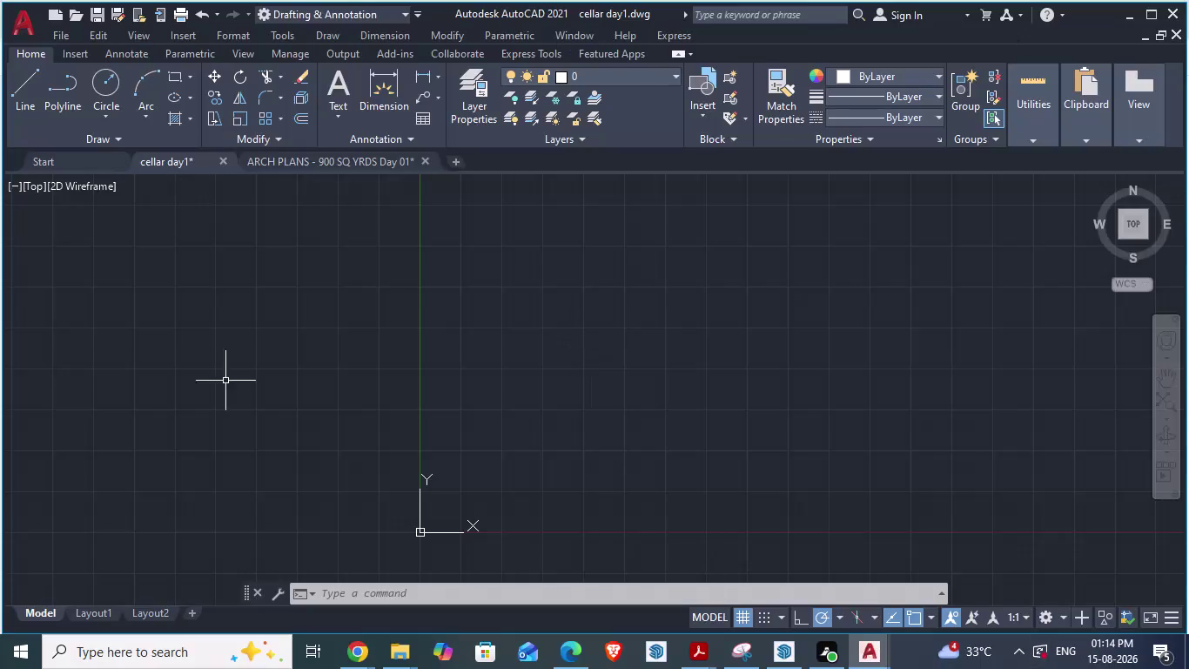
Check the drawing units settings with UN and close them unchanged.
scroll(down, 3)
scroll(down, 3)
scroll(up, 3)
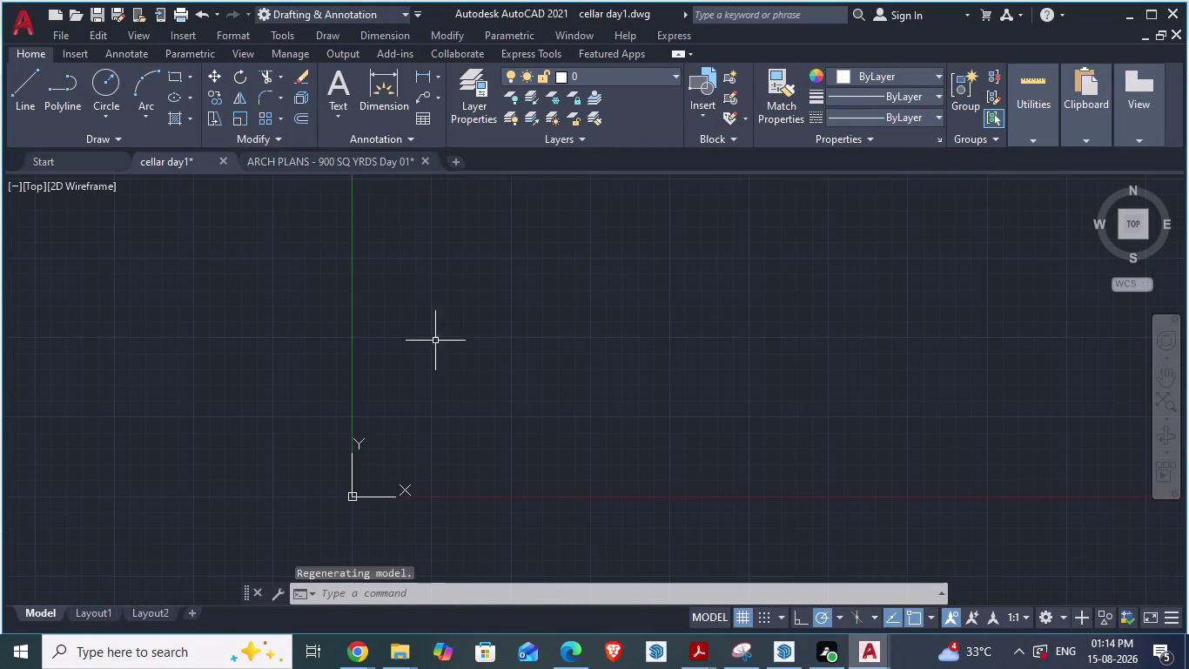
click(339, 352)
text(un)
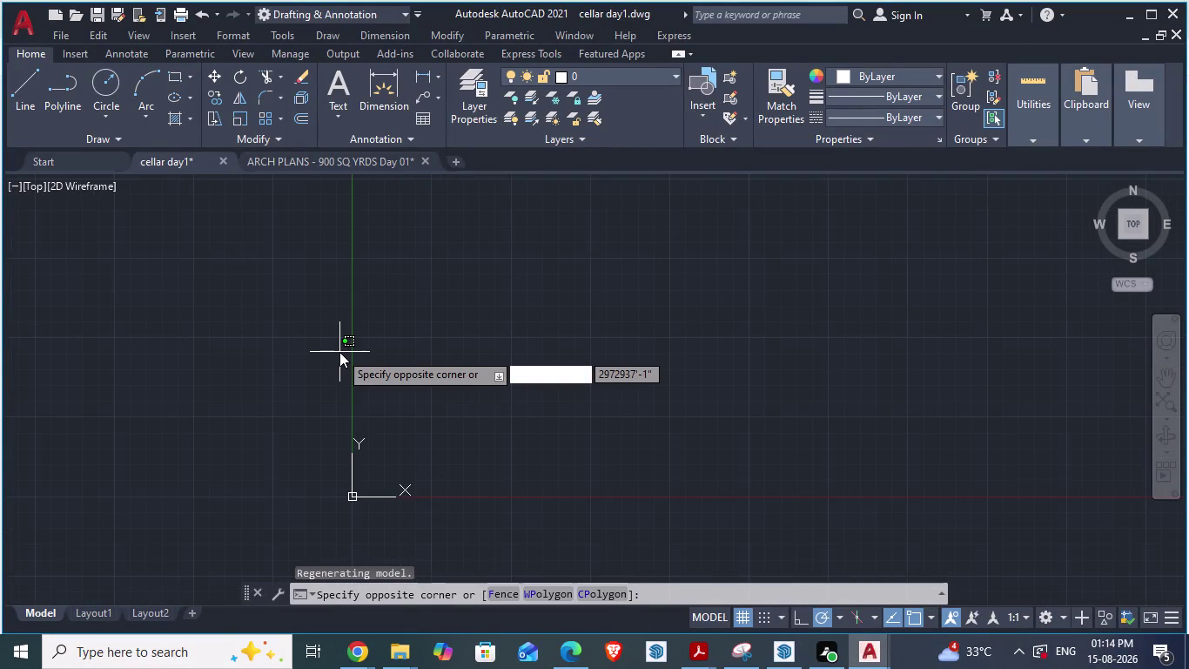
key(Return)
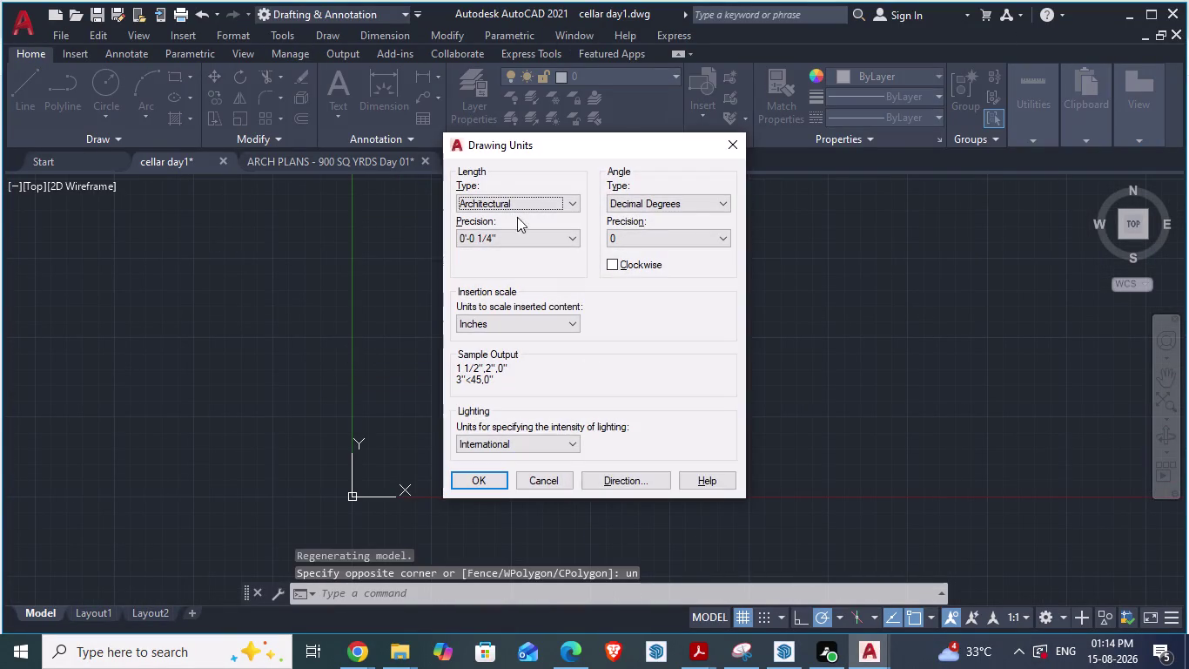
click(542, 487)
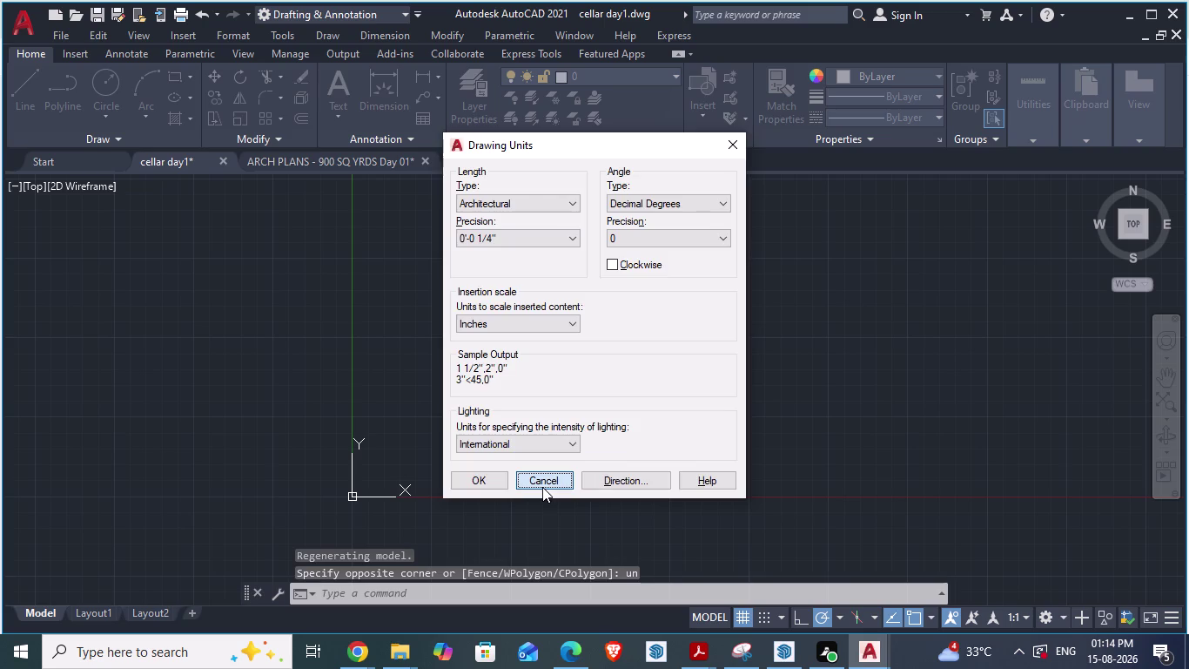
Start a rectangle with its first corner placed, then abandon it.
scroll(down, 3)
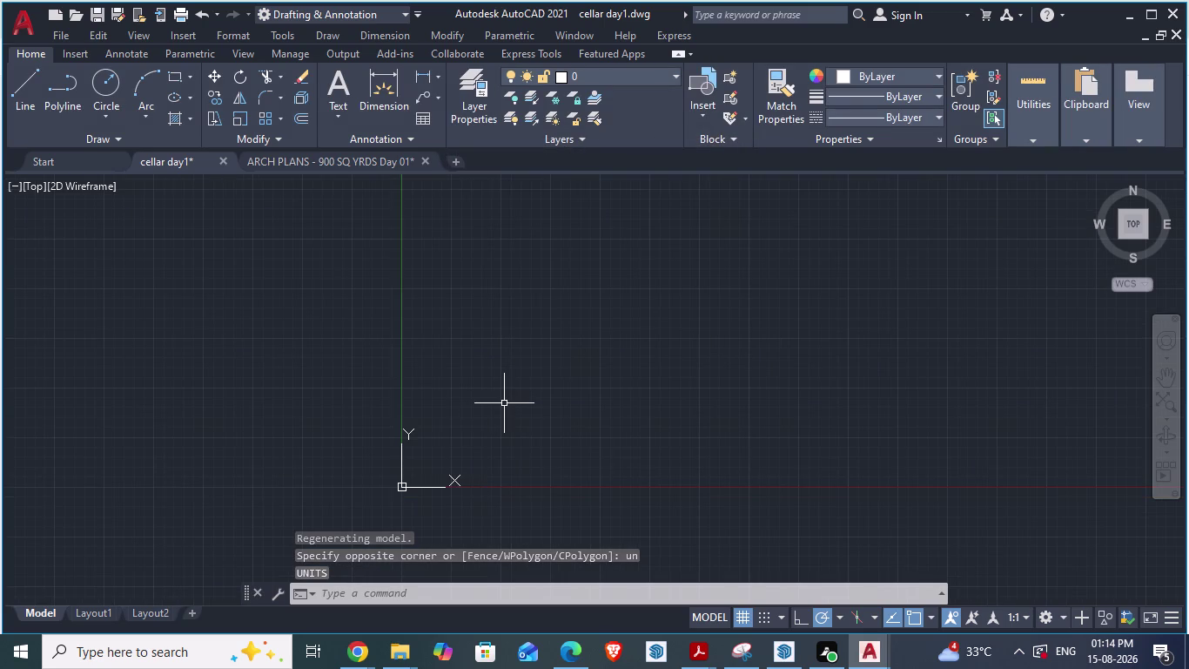
text(rec)
key(Return)
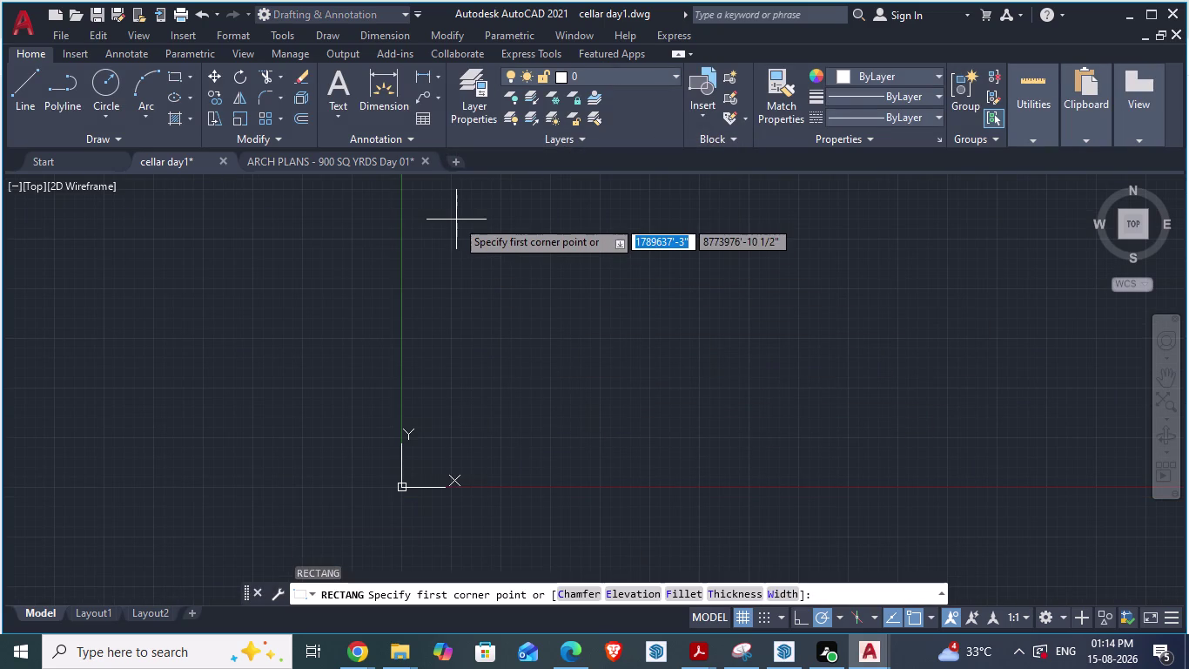
click(499, 220)
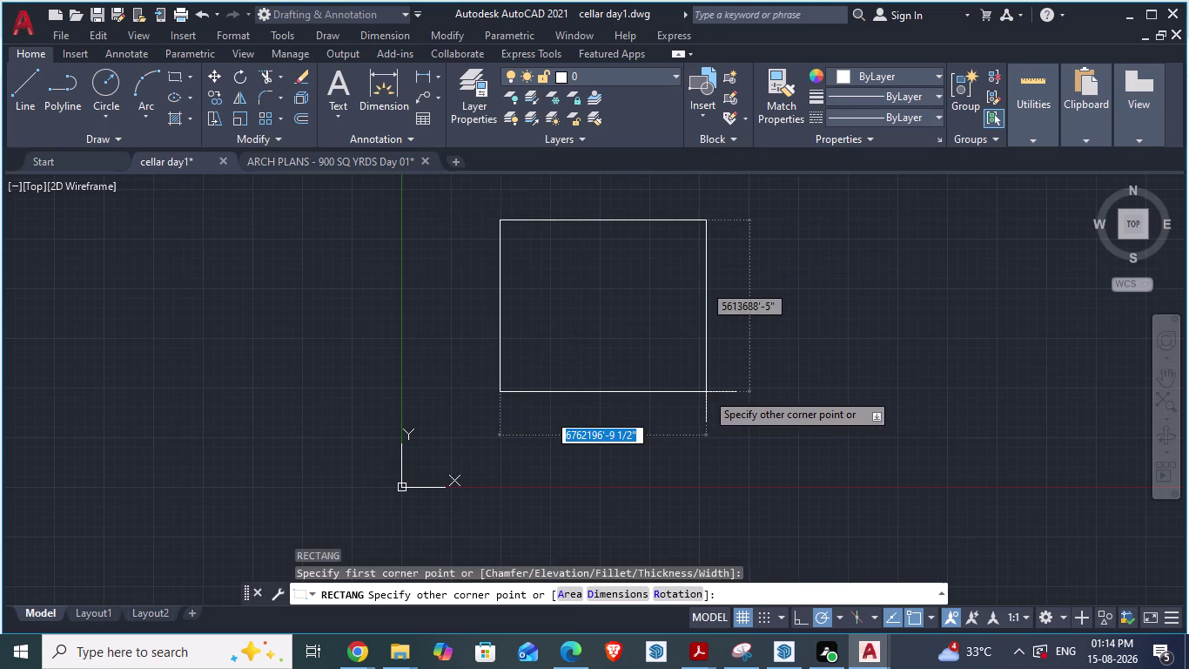
key(alt+Tab)
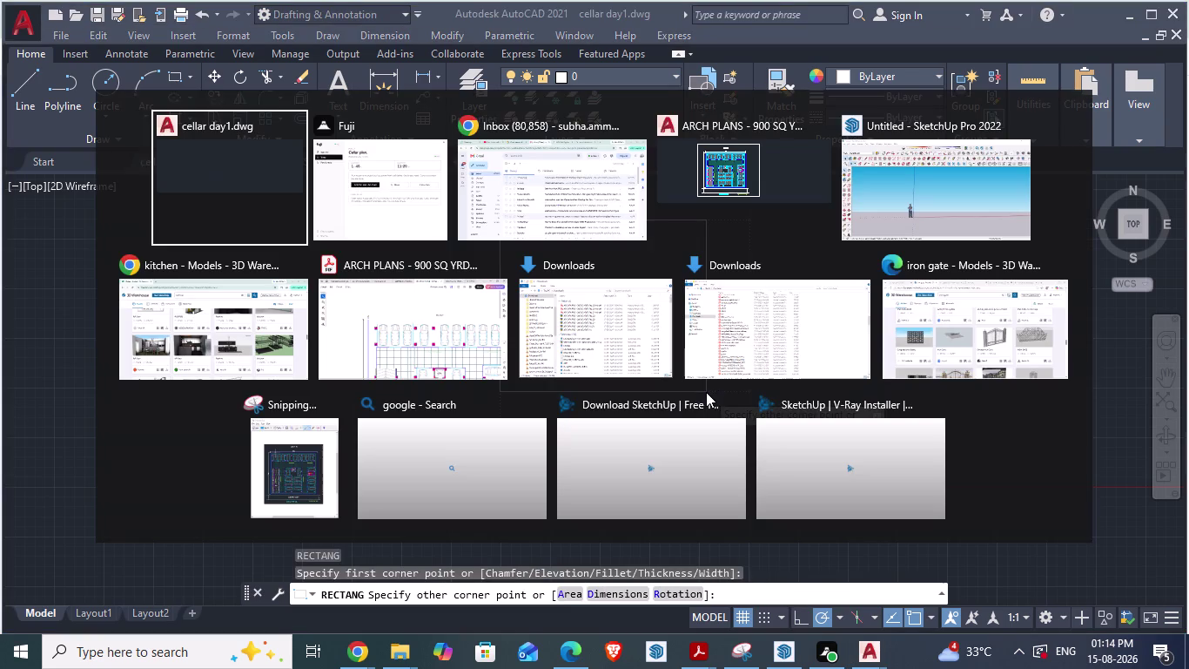
key(alt+Tab)
key(alt+Tab)
key(alt+Tab)
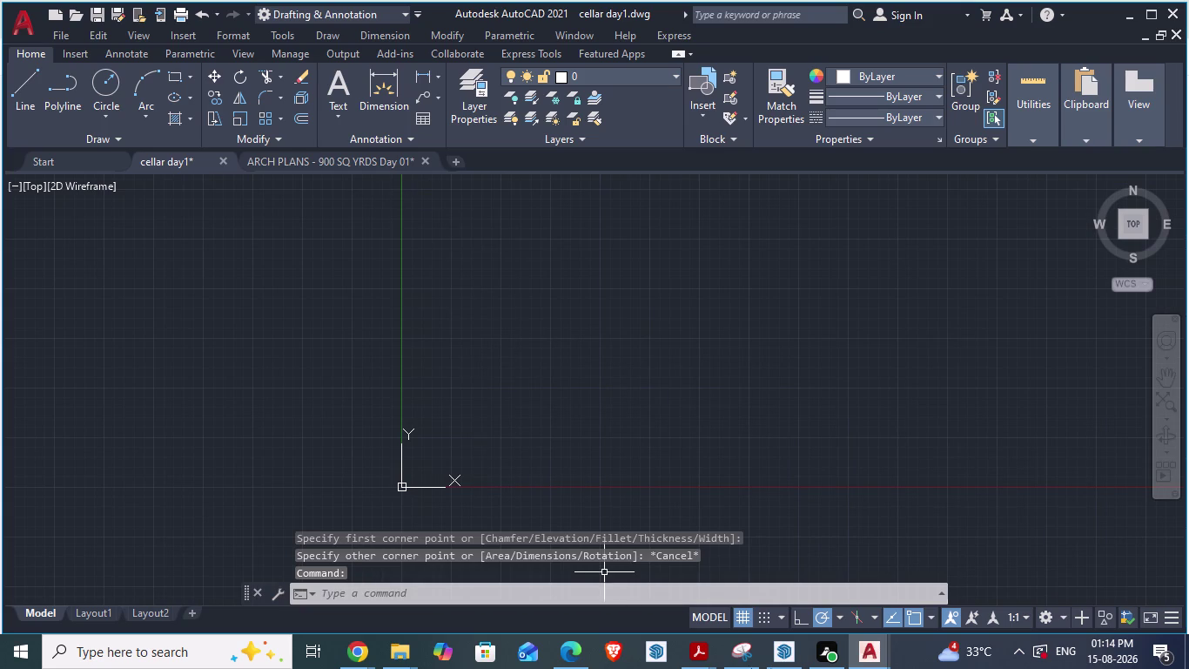
Switch from AutoCAD to the ARCH PLANS reference PDF in Acrobat.
click(860, 649)
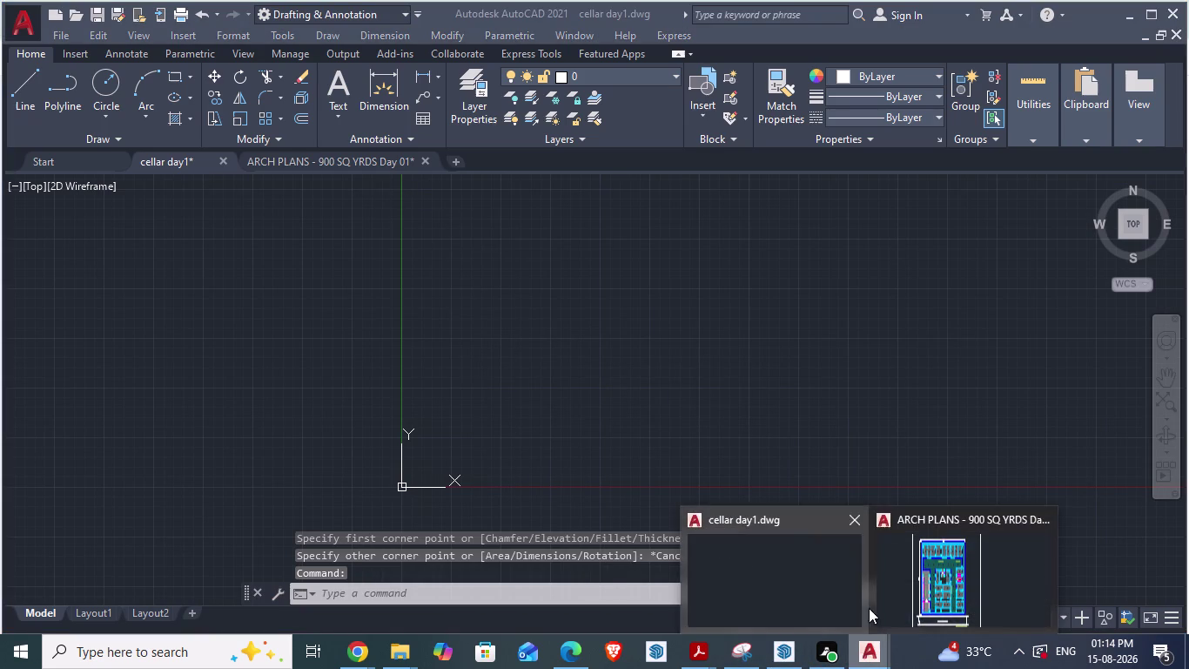
click(792, 579)
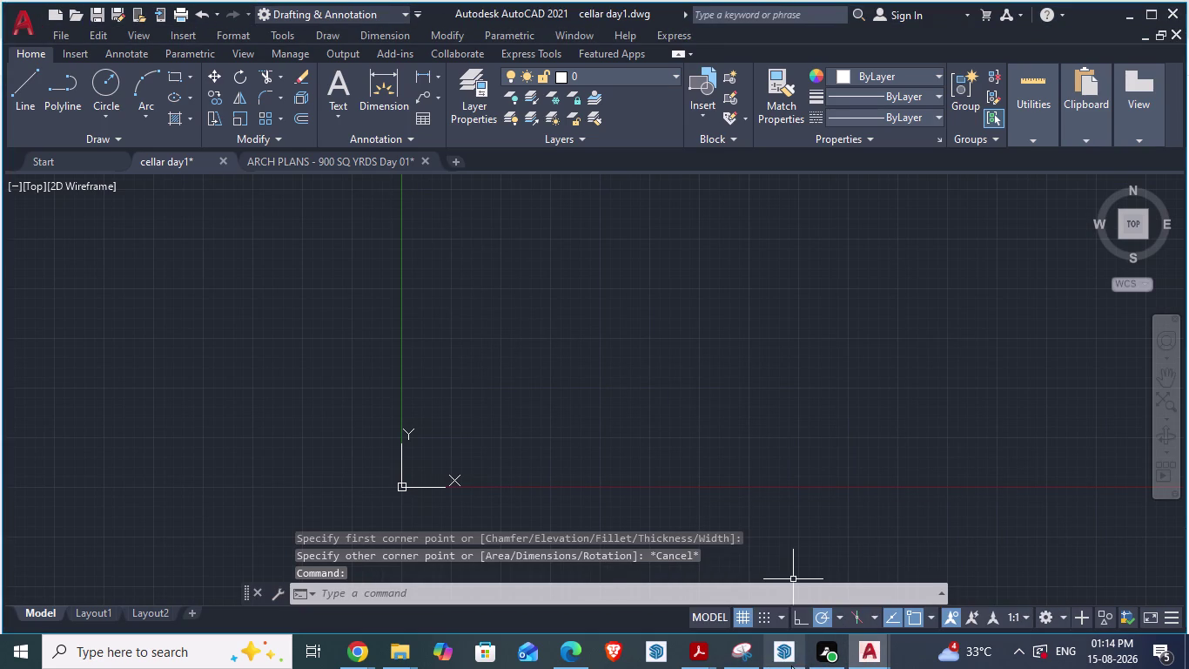
click(705, 647)
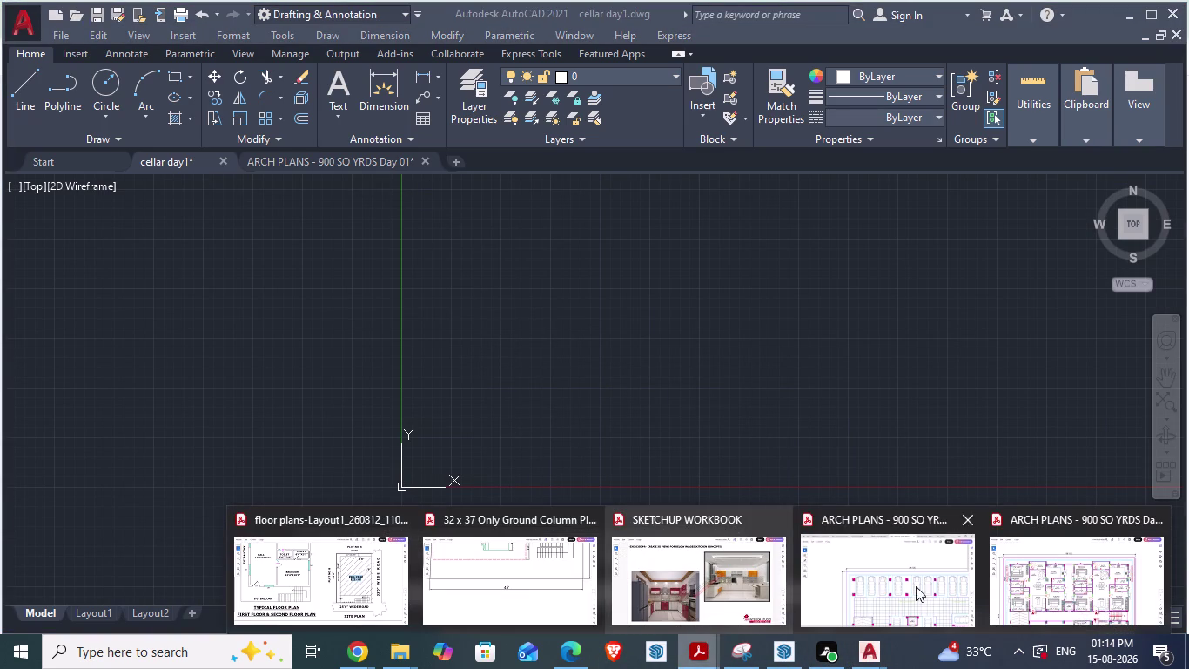
click(955, 592)
Pan the parking plan to read the 98'-10½" and 88'-5" overall dimensions.
scroll(down, 3)
scroll(down, 3)
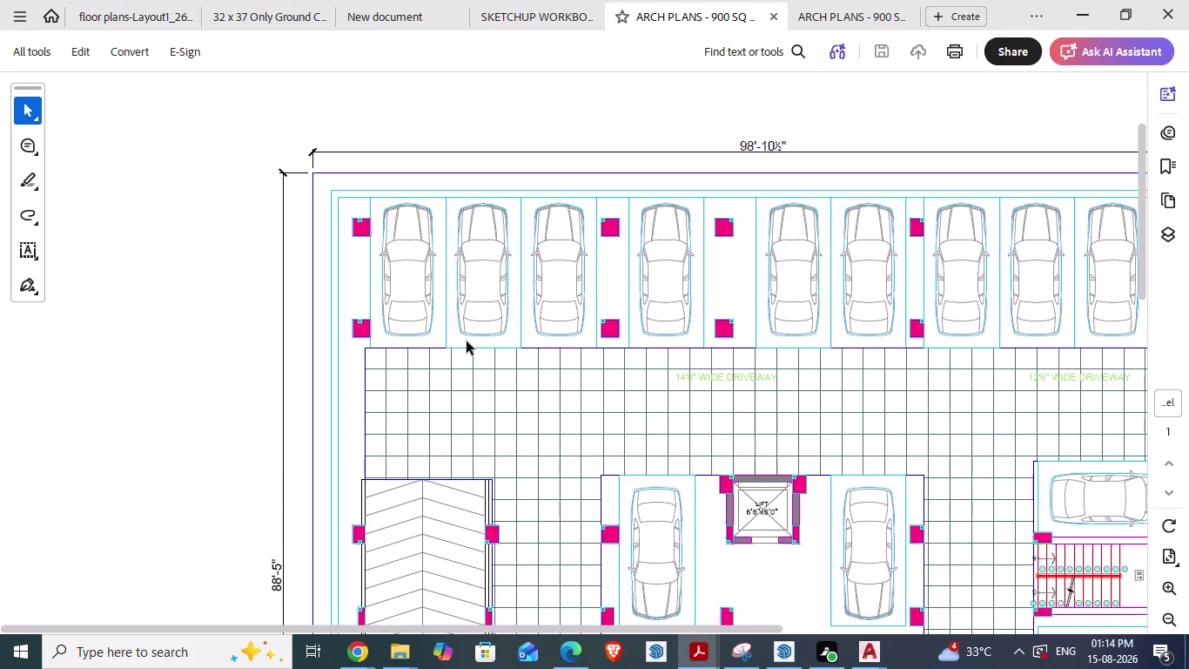
scroll(down, 3)
drag(444, 630, 453, 633)
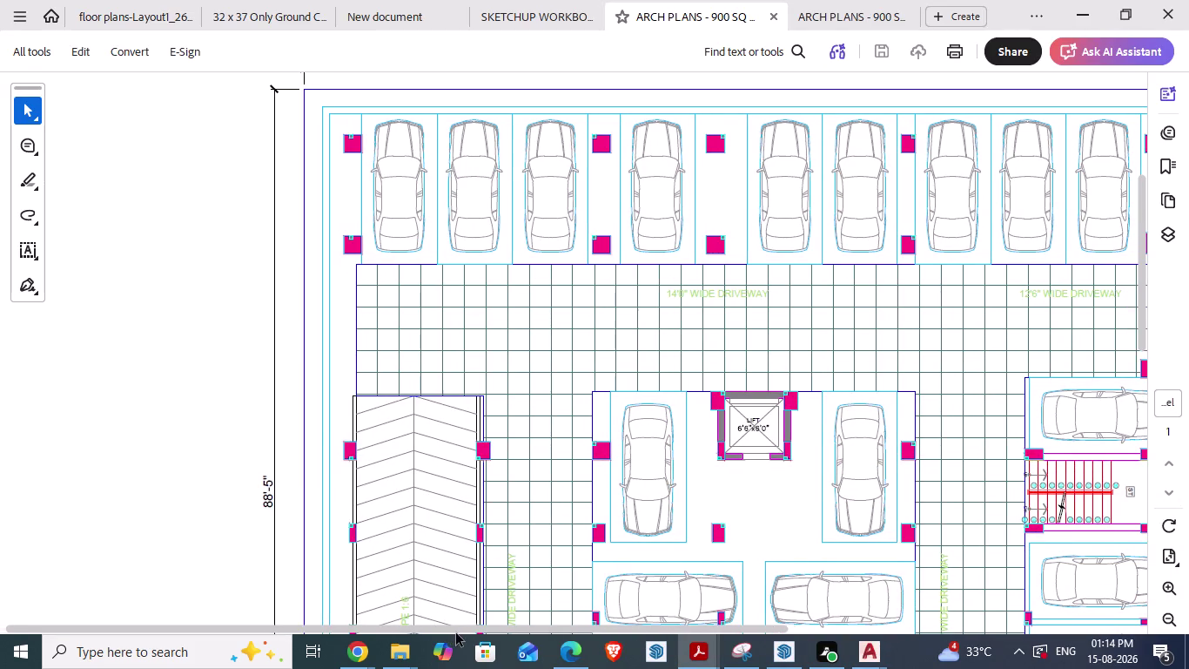
drag(454, 633, 510, 641)
scroll(down, 3)
scroll(up, 3)
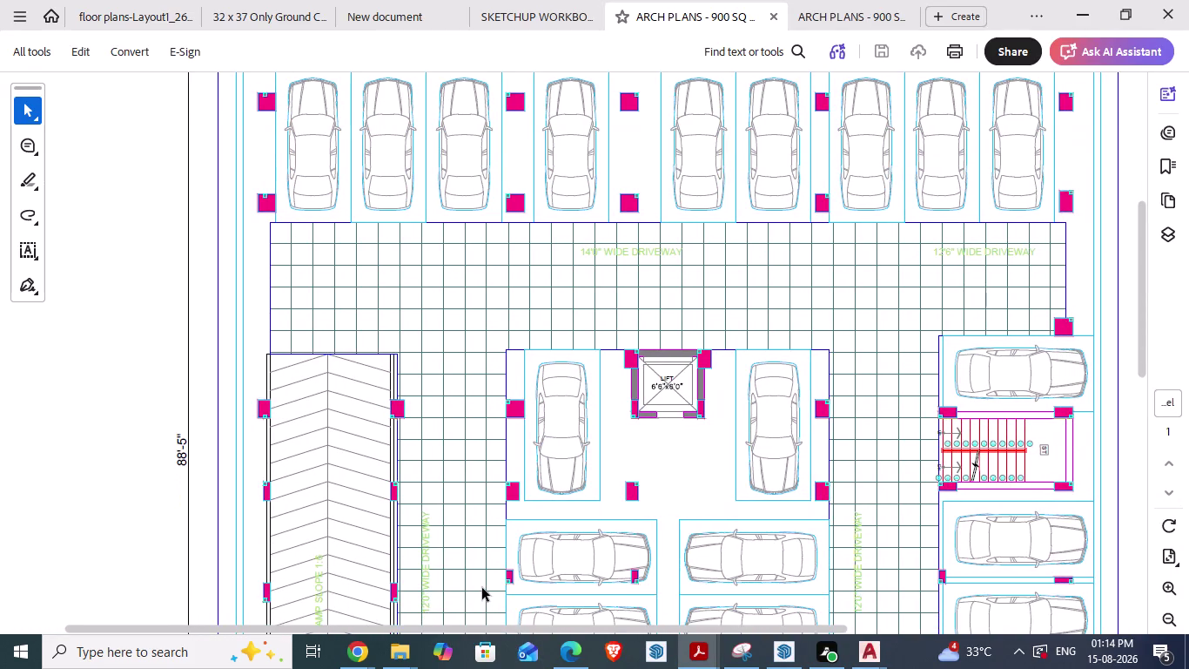
scroll(up, 3)
scroll(up, 3)
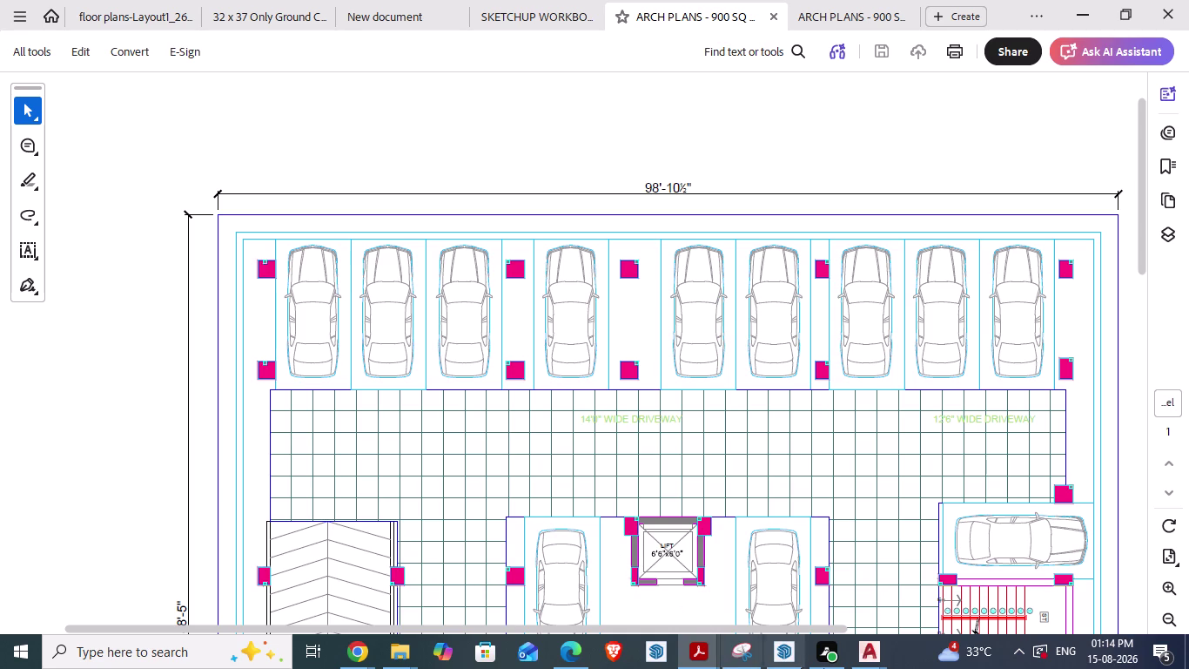
click(814, 547)
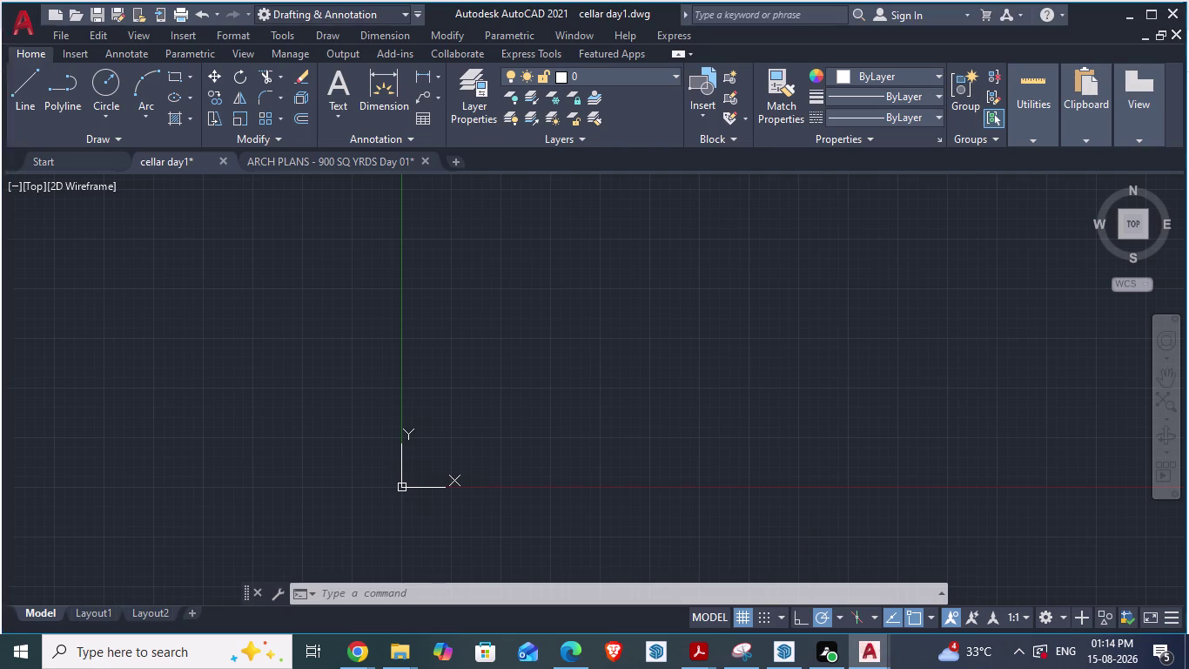
Draw a 98'-10.5" by 88'-5" rectangle with REC from a picked first corner.
text(rec)
key(Return)
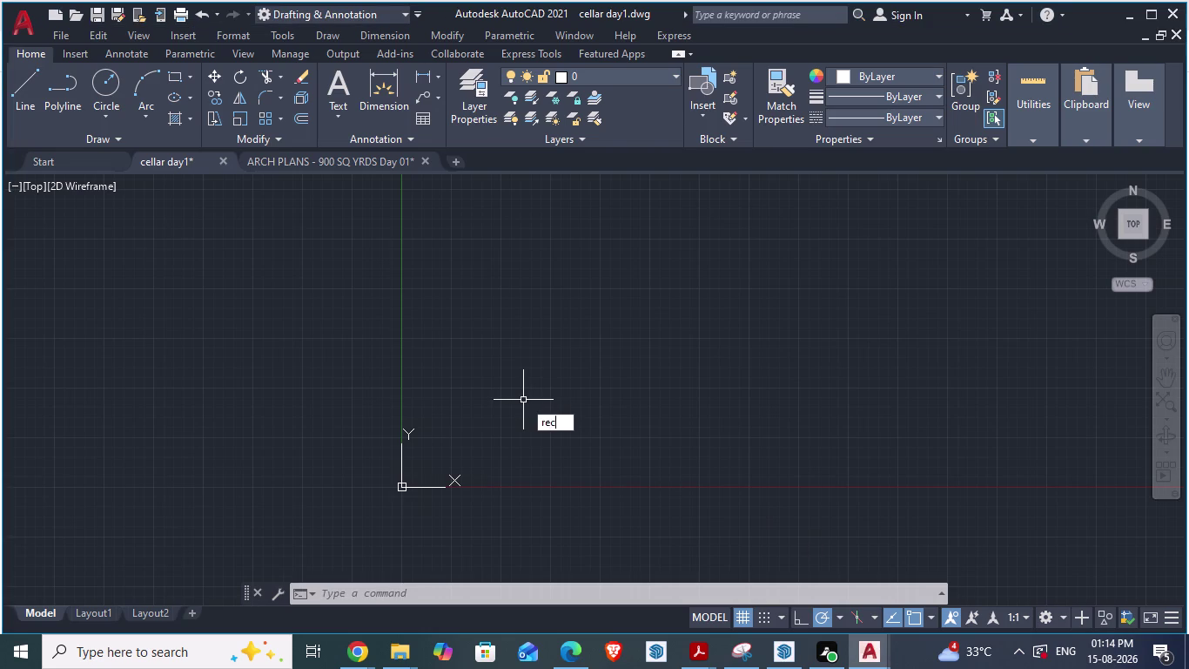
click(492, 189)
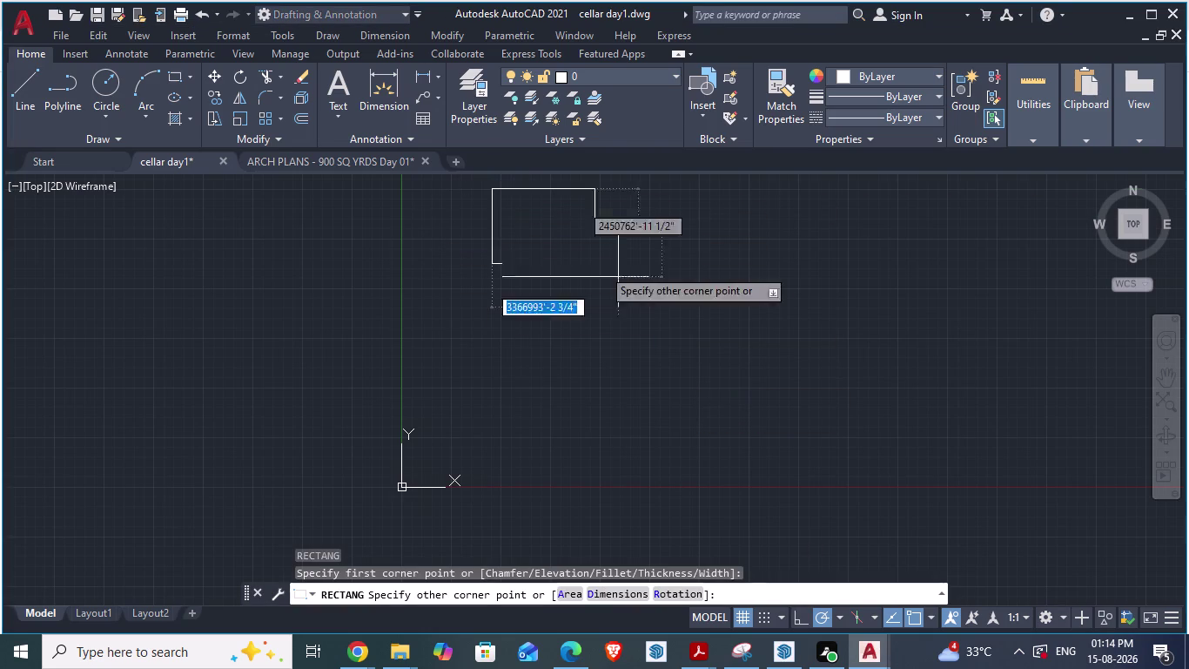
text(98)
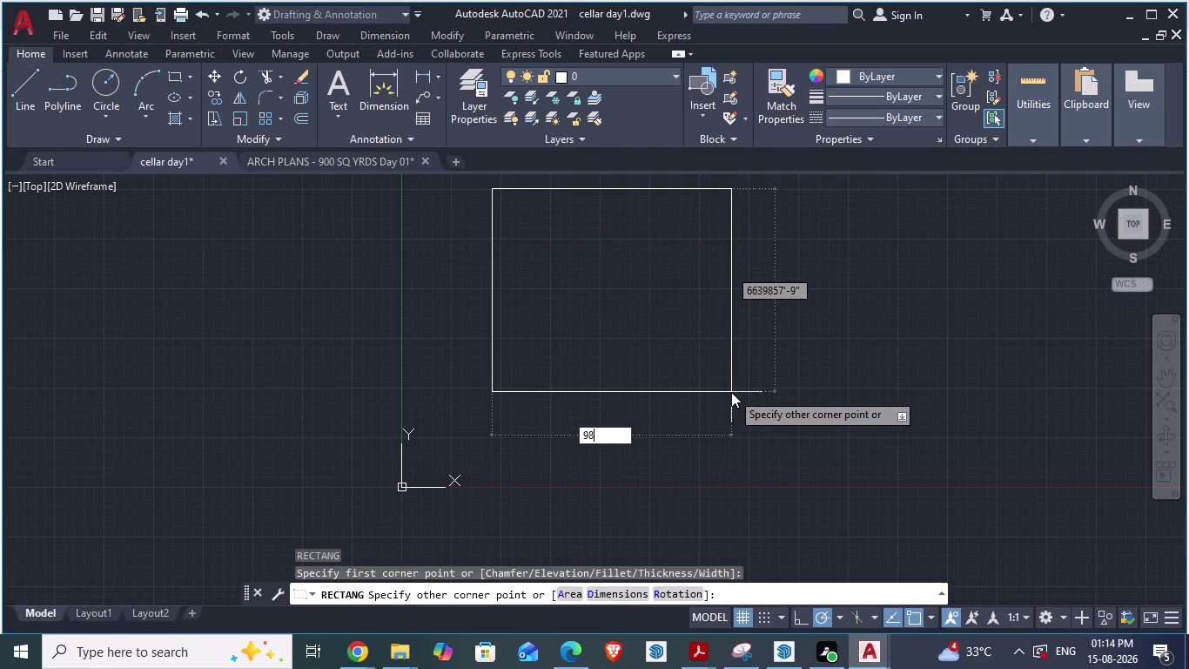
text(')
text(10)
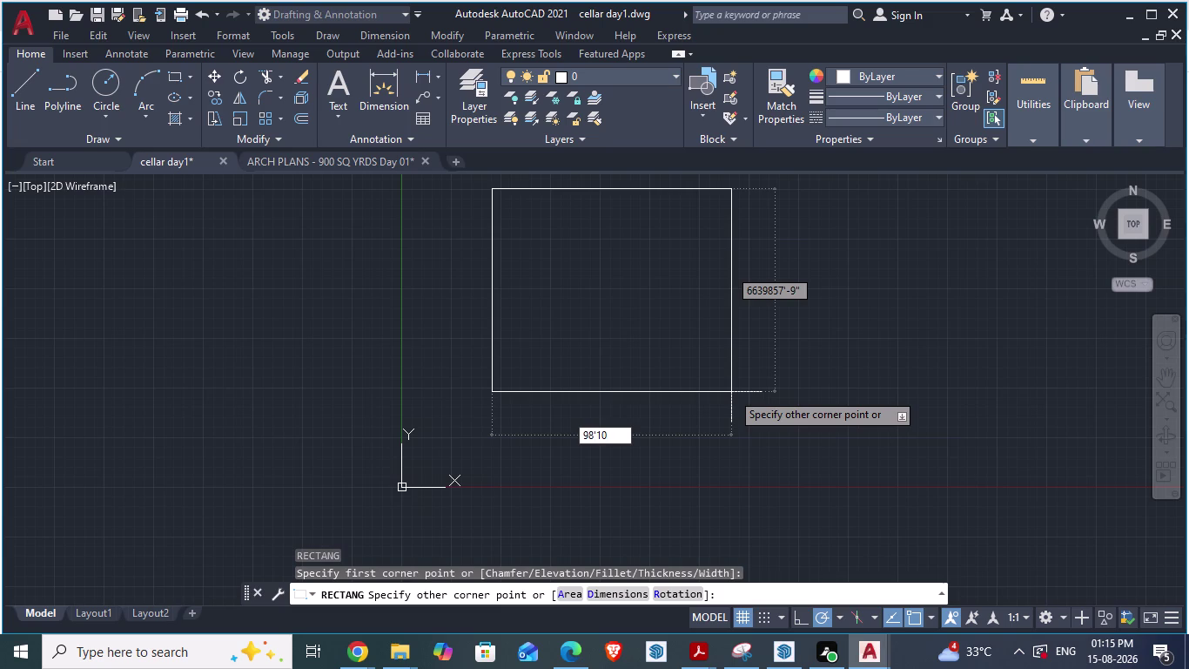
text(.5)
key(shift+quotedbl)
key(comma)
text(8)
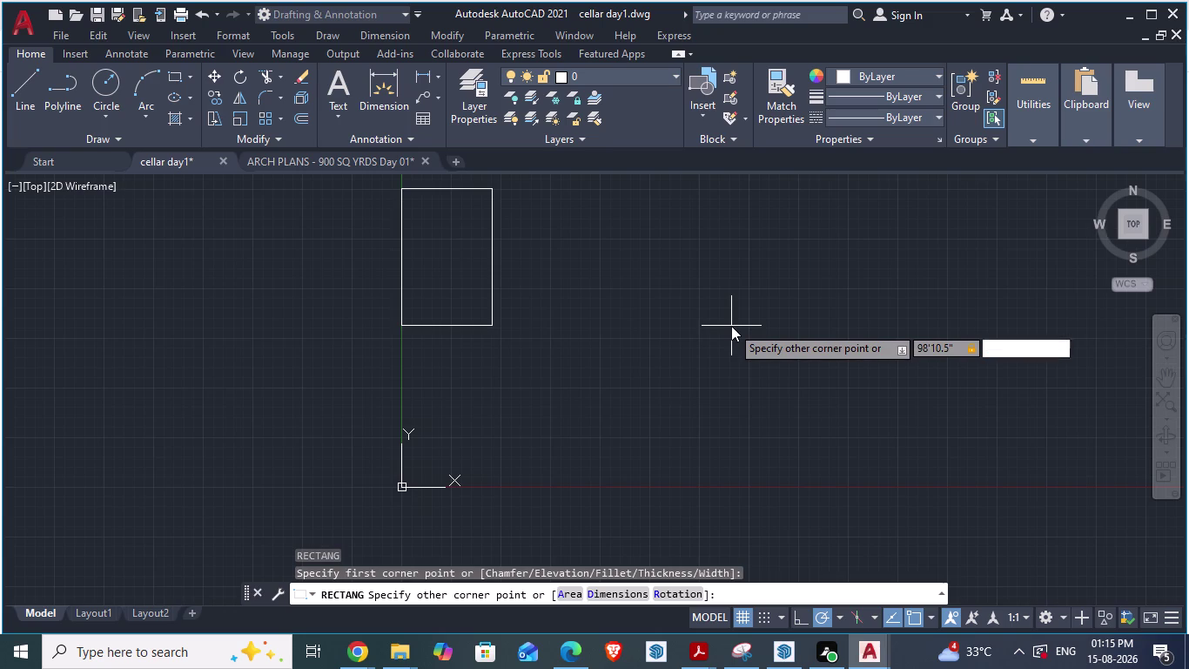
text(8)
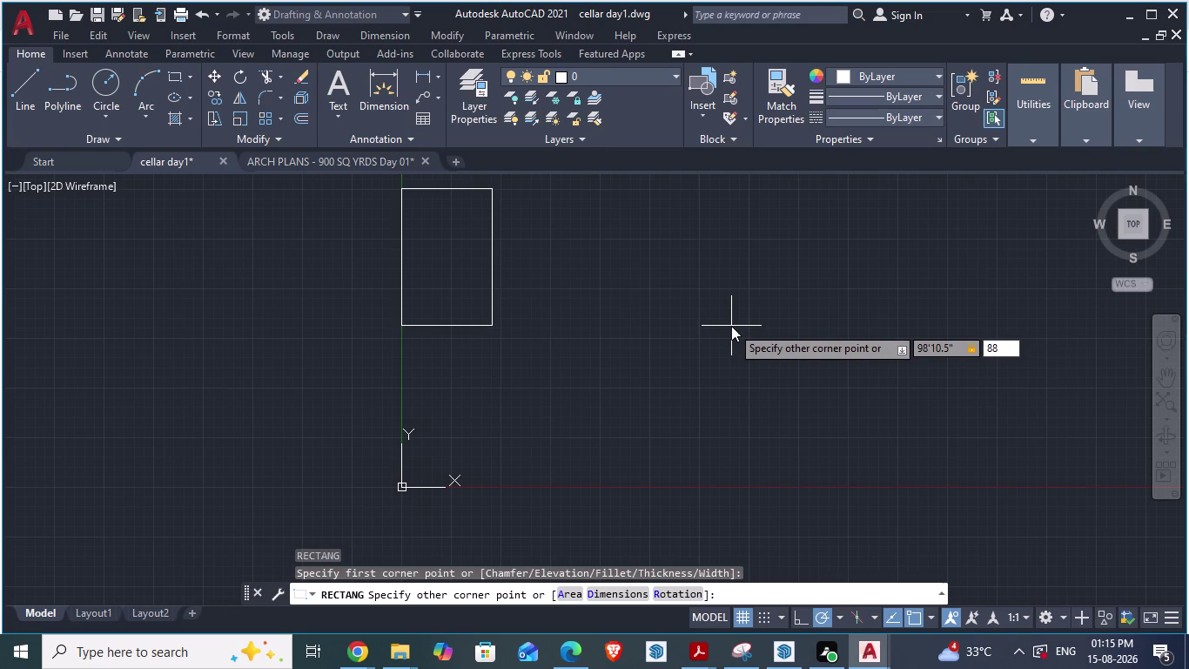
key(apostrophe)
text(5)
text(")
key(Return)
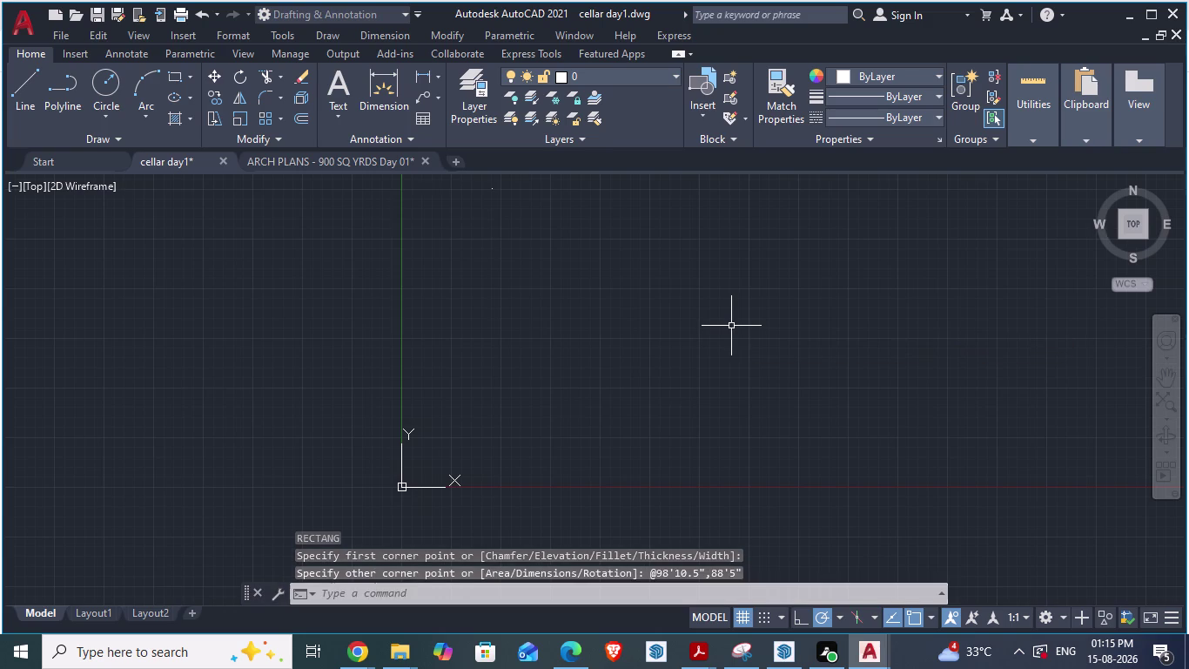
Zoom around the drawing to find the boundary rectangle and cancel active commands.
scroll(down, 3)
scroll(down, 3)
scroll(up, 3)
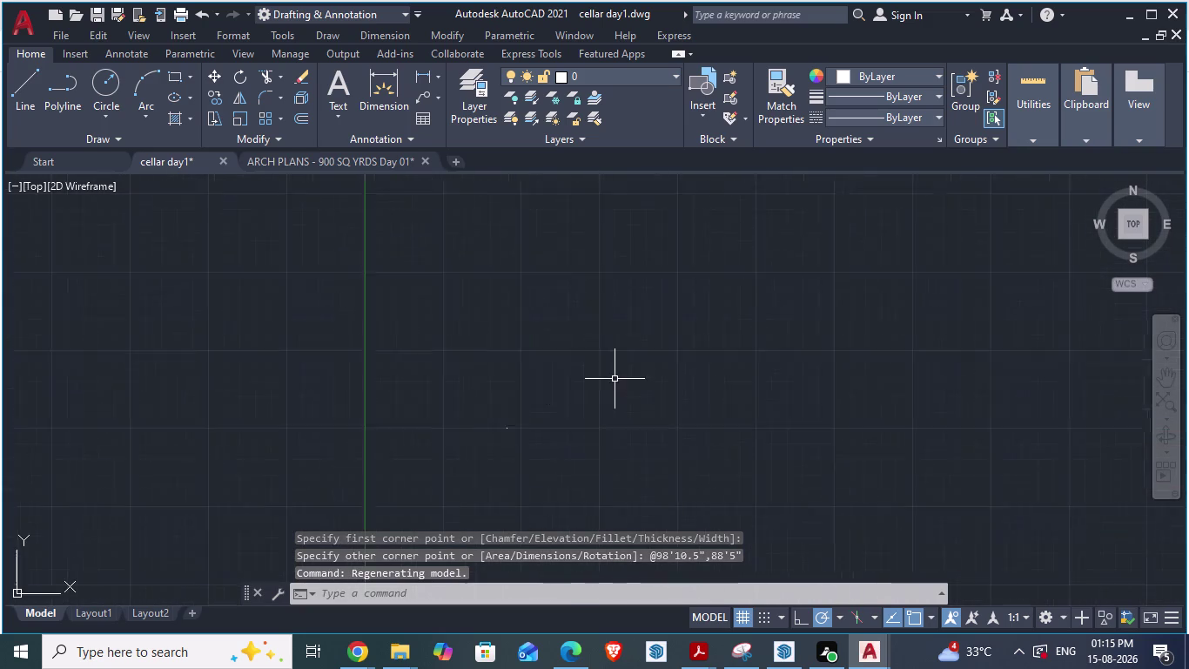
scroll(up, 3)
scroll(up, 3)
scroll(up, 3)
scroll(down, 3)
scroll(up, 3)
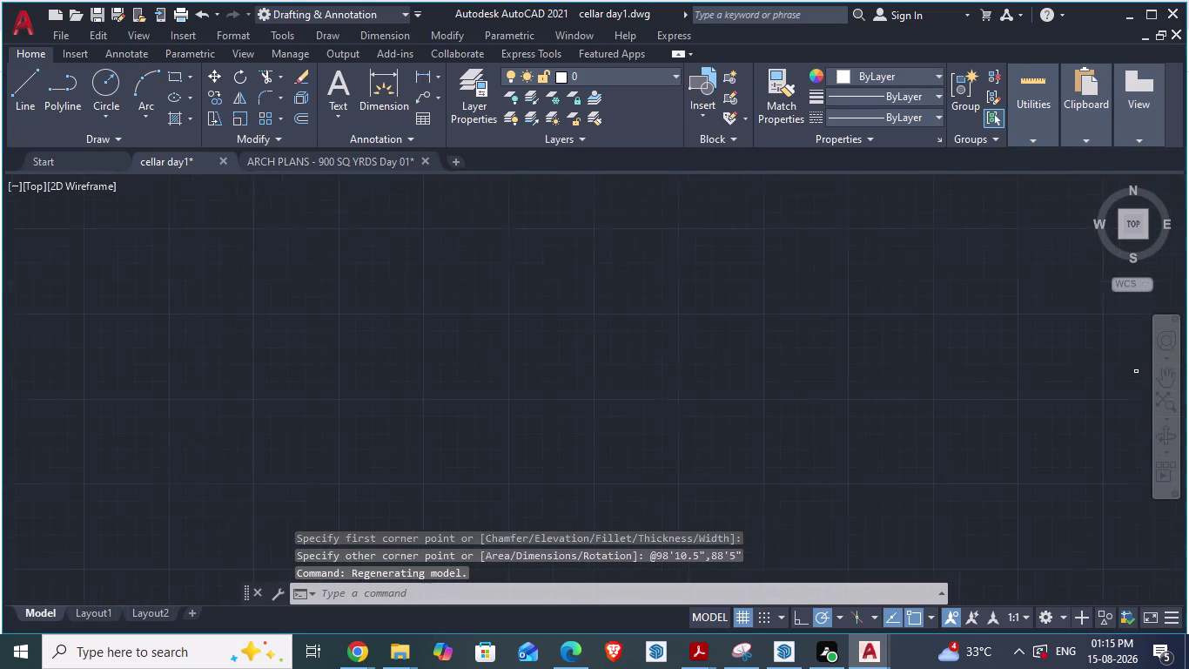
scroll(down, 3)
scroll(up, 3)
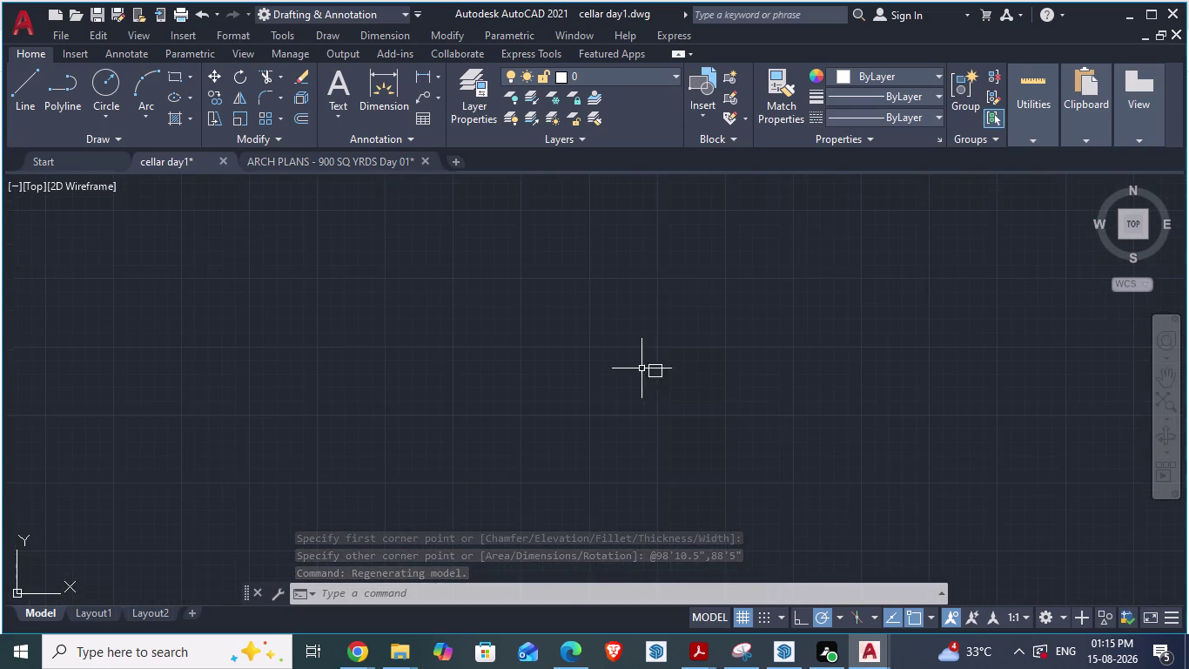
scroll(up, 3)
scroll(up, 3)
scroll(down, 3)
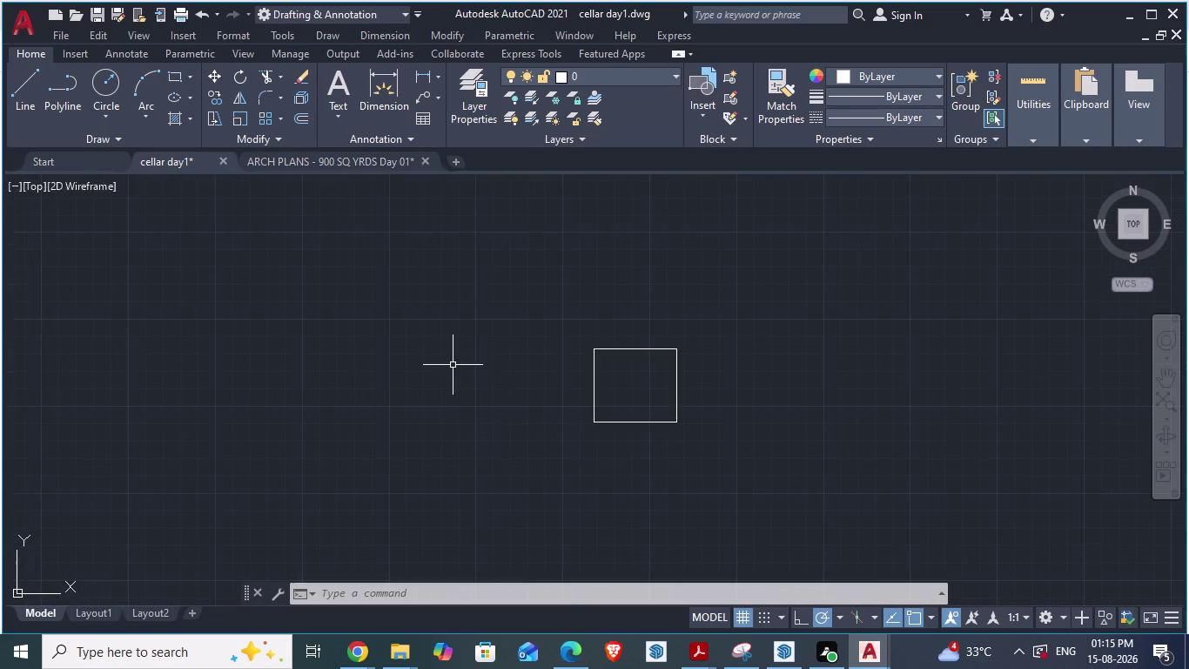
scroll(up, 3)
key(Escape)
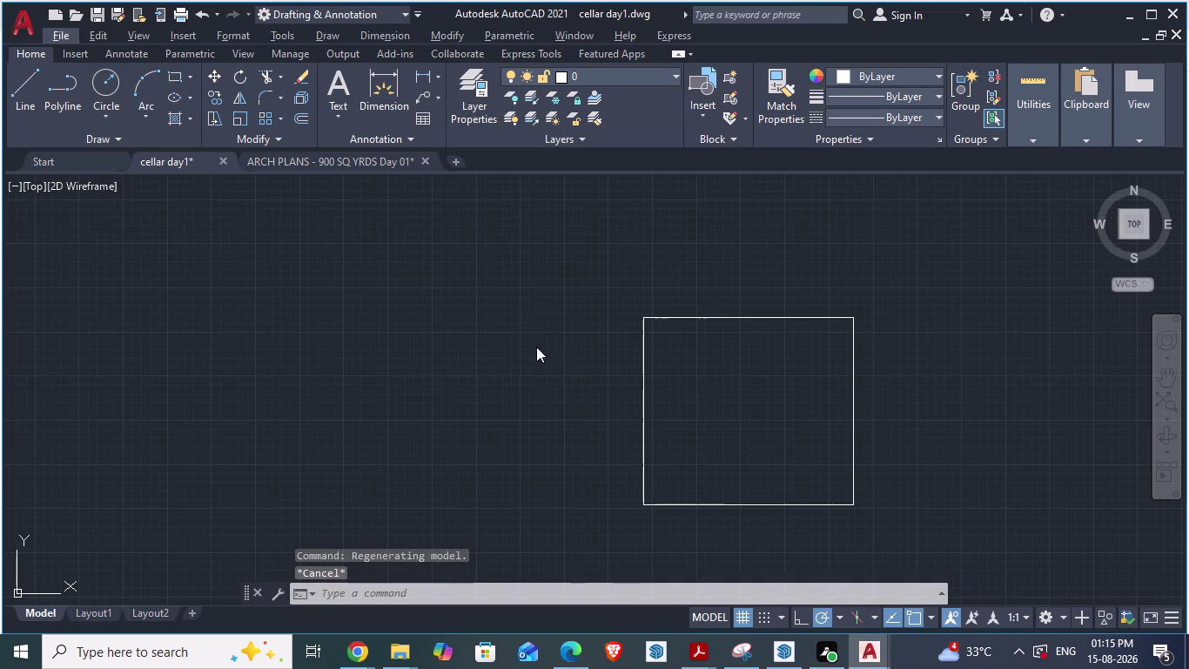
Window-select the cellar boundary rectangle so its grips appear.
click(522, 249)
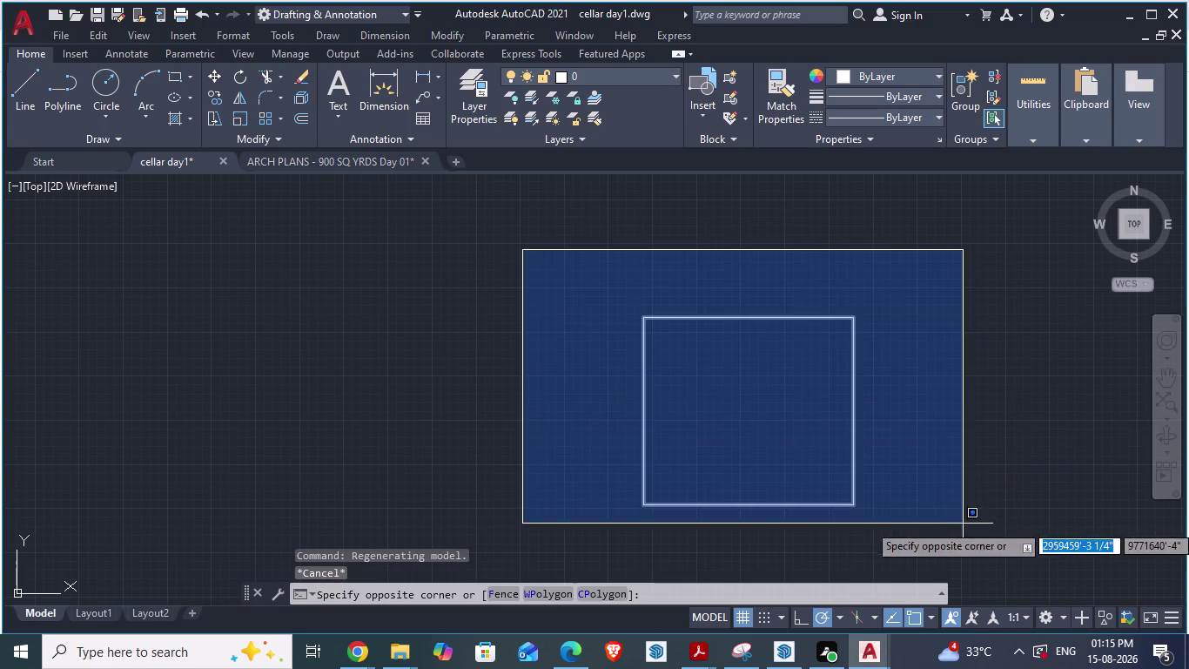
click(962, 553)
scroll(down, 3)
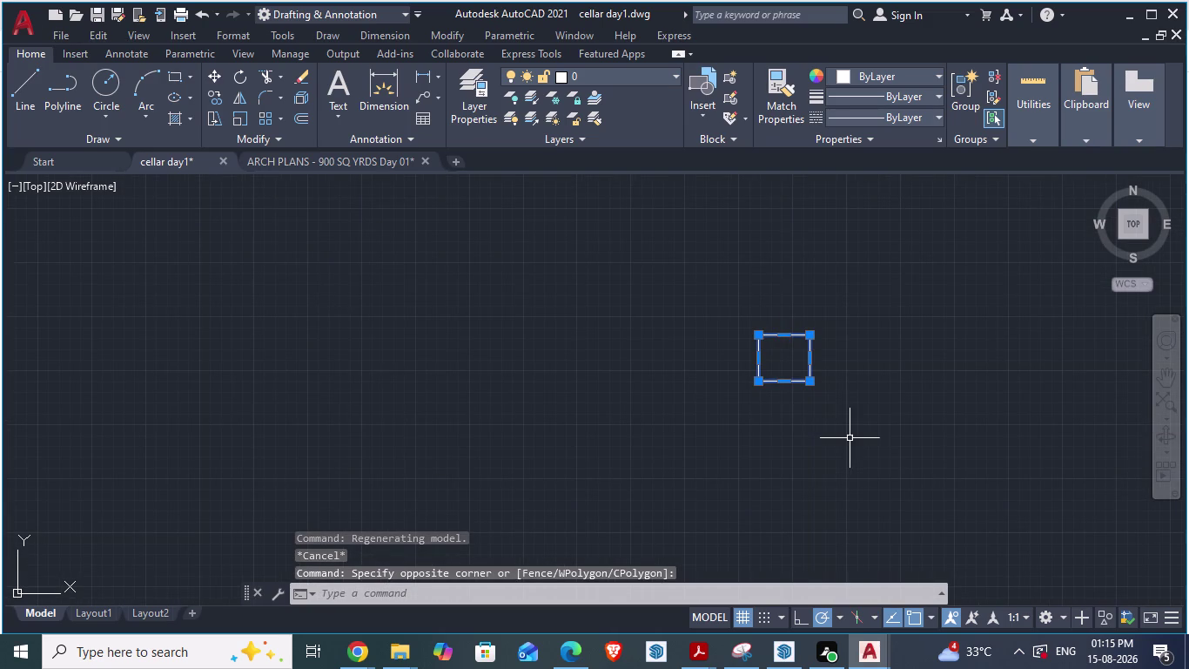
key(Escape)
scroll(down, 3)
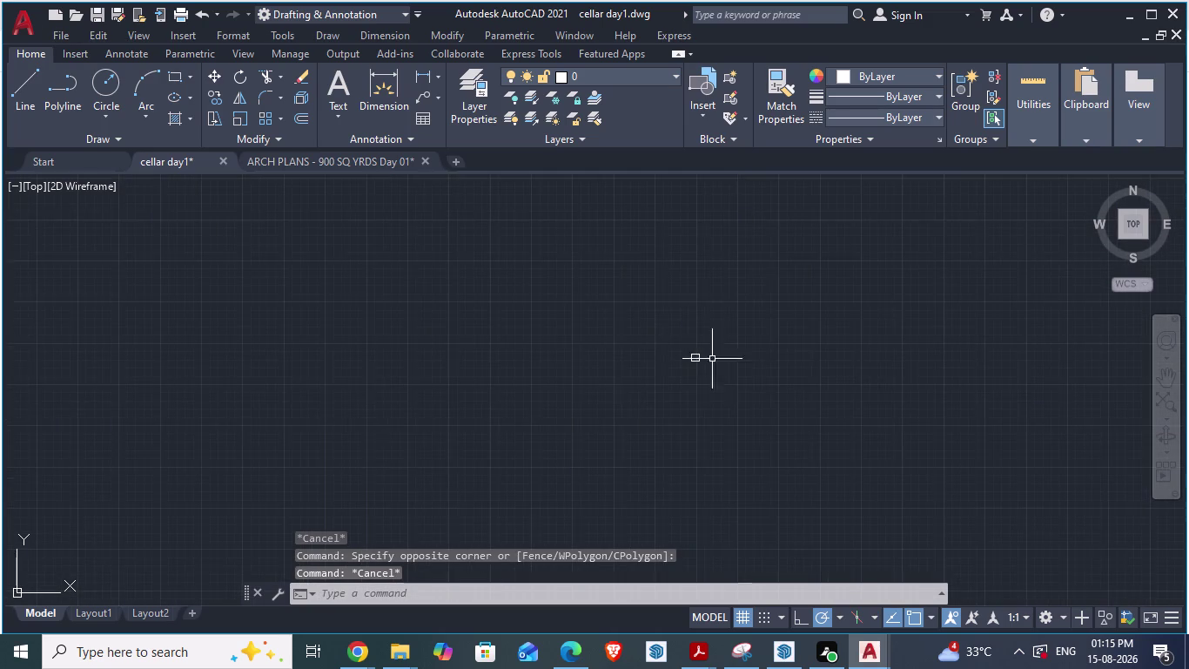
scroll(up, 3)
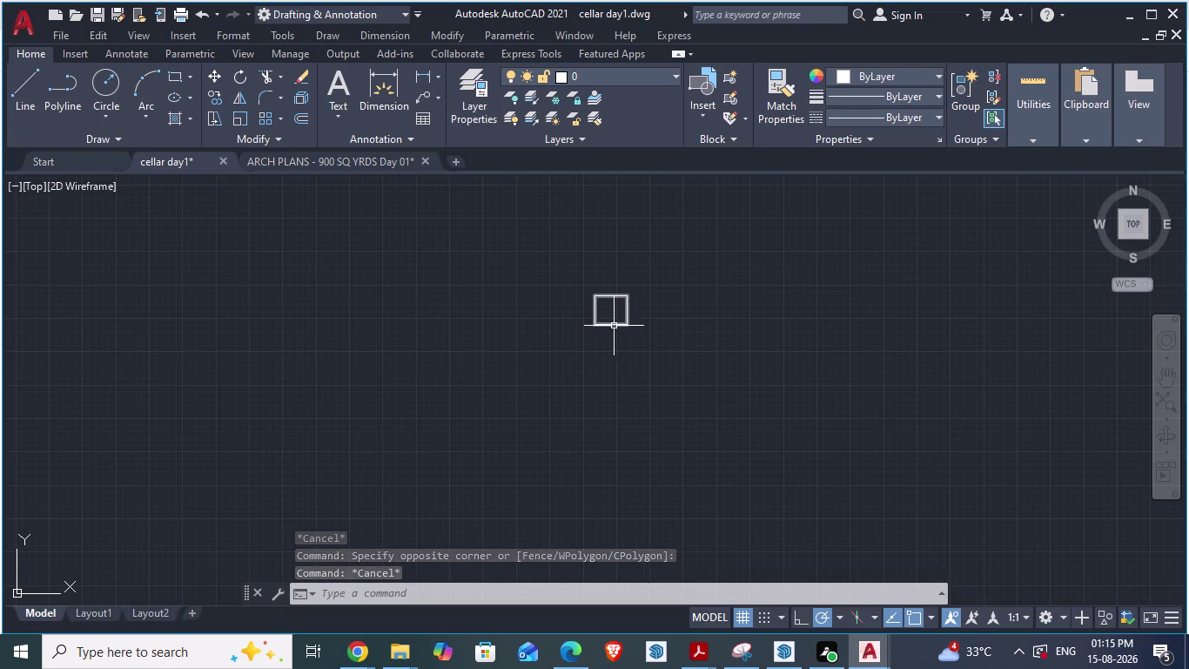
click(665, 258)
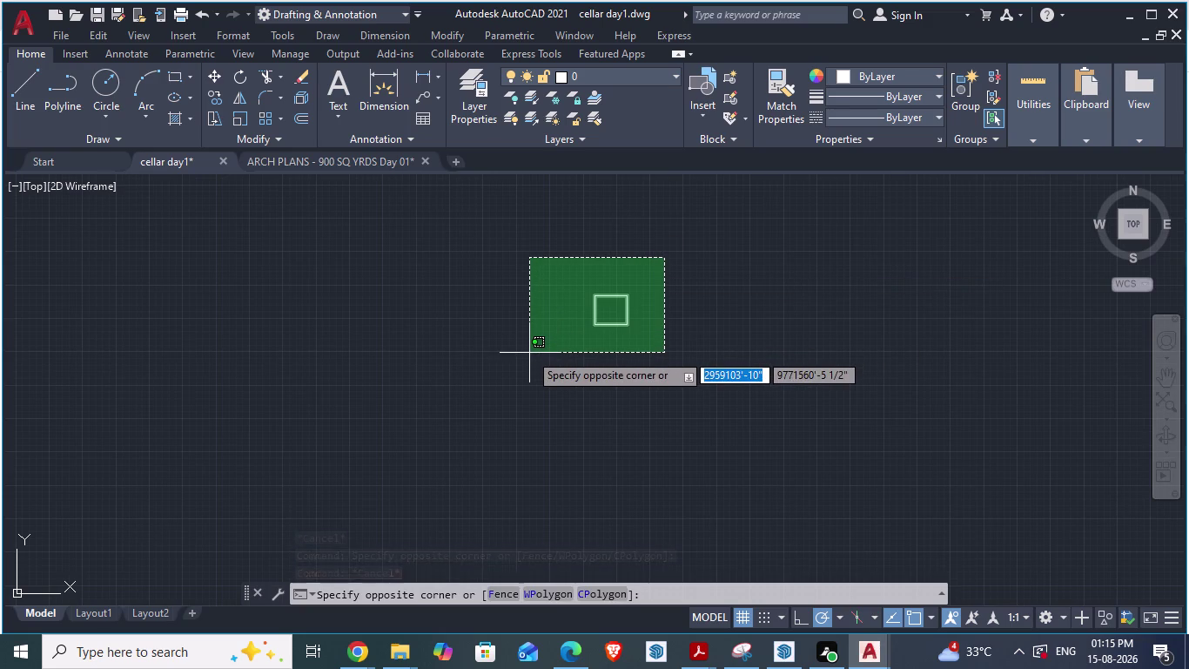
key(Escape)
key(Escape)
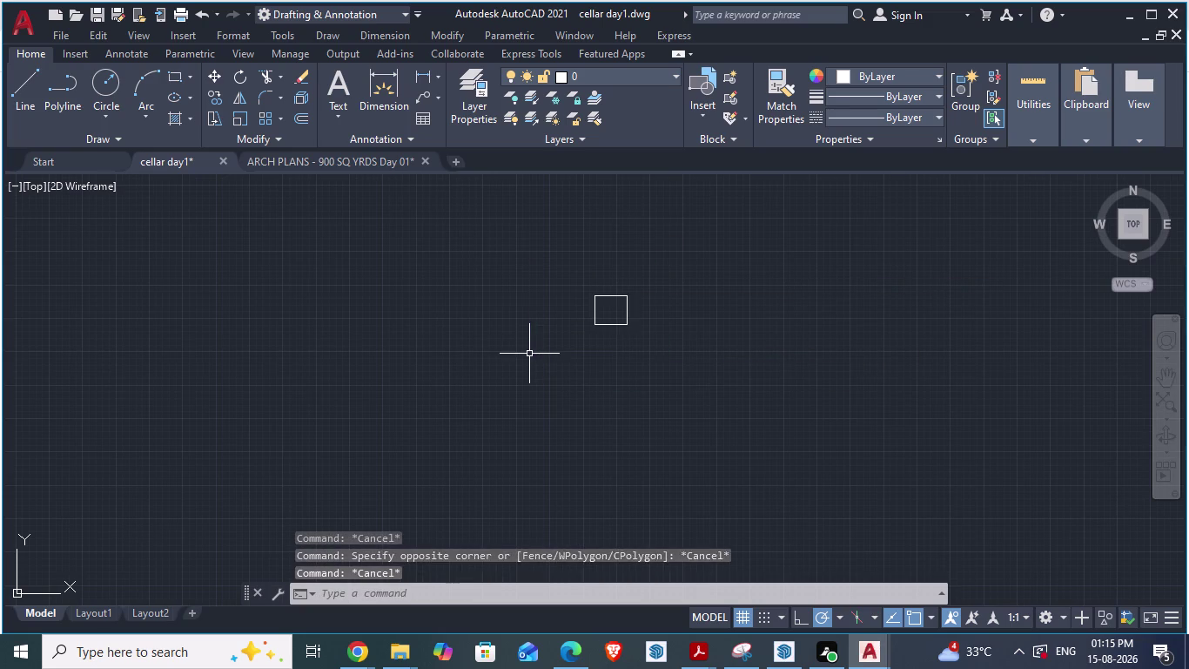
key(Escape)
click(674, 263)
click(520, 357)
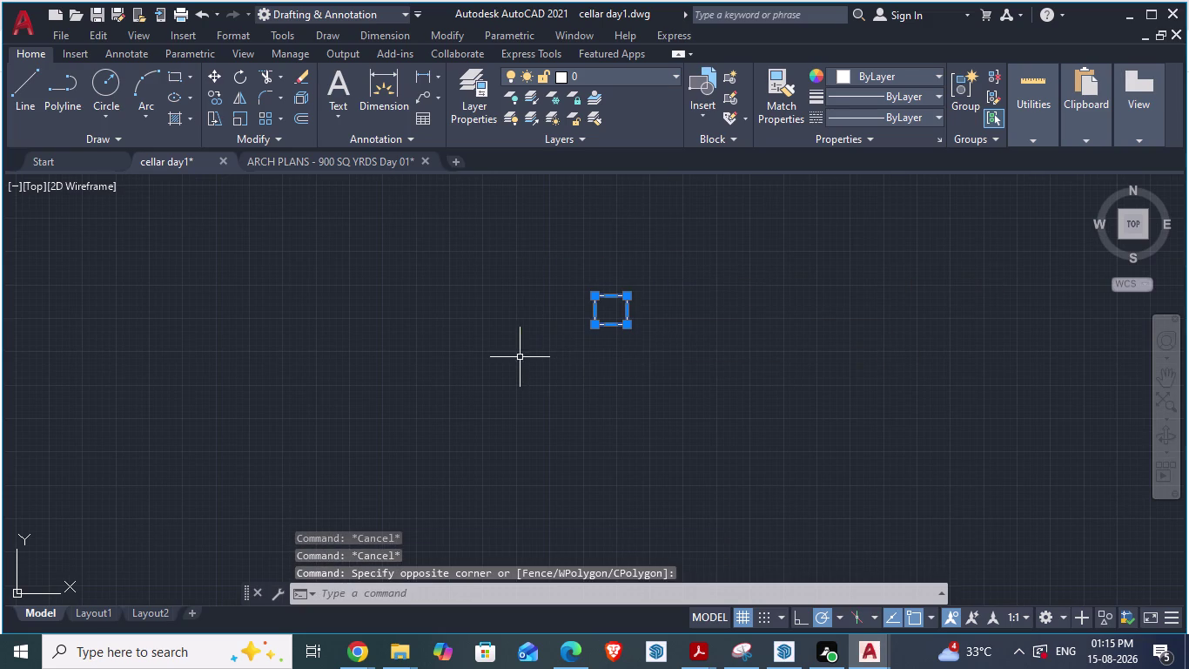
Move the boundary rectangle from a base point to just beside the origin.
key(m)
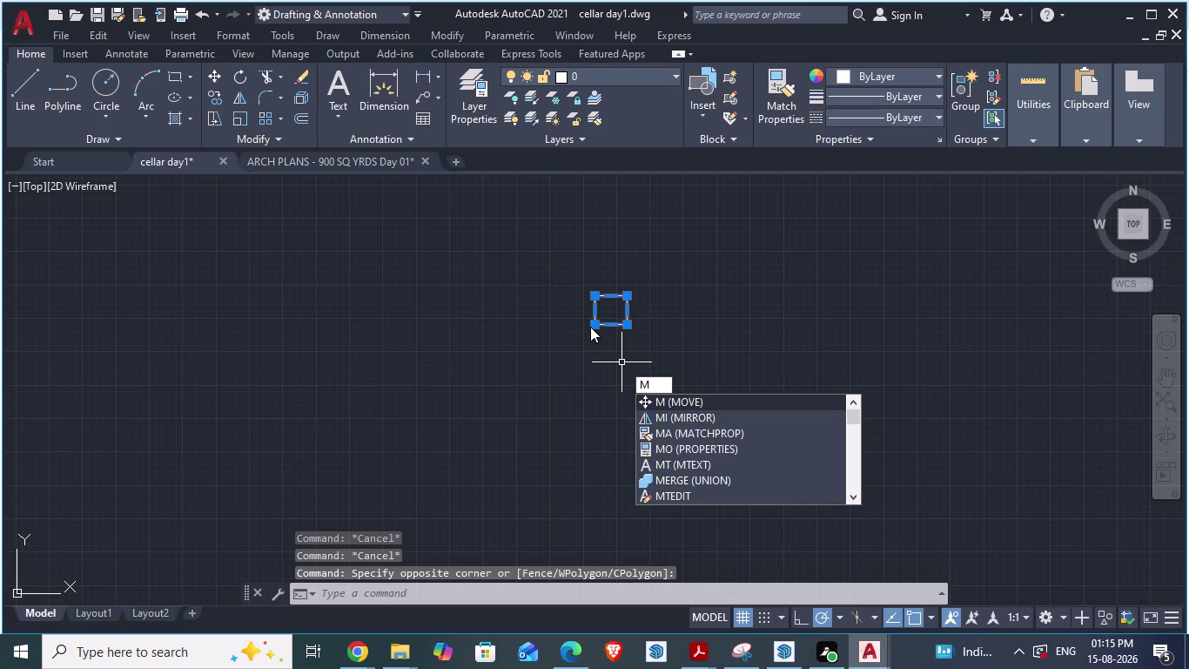
key(Return)
scroll(down, 3)
scroll(down, 3)
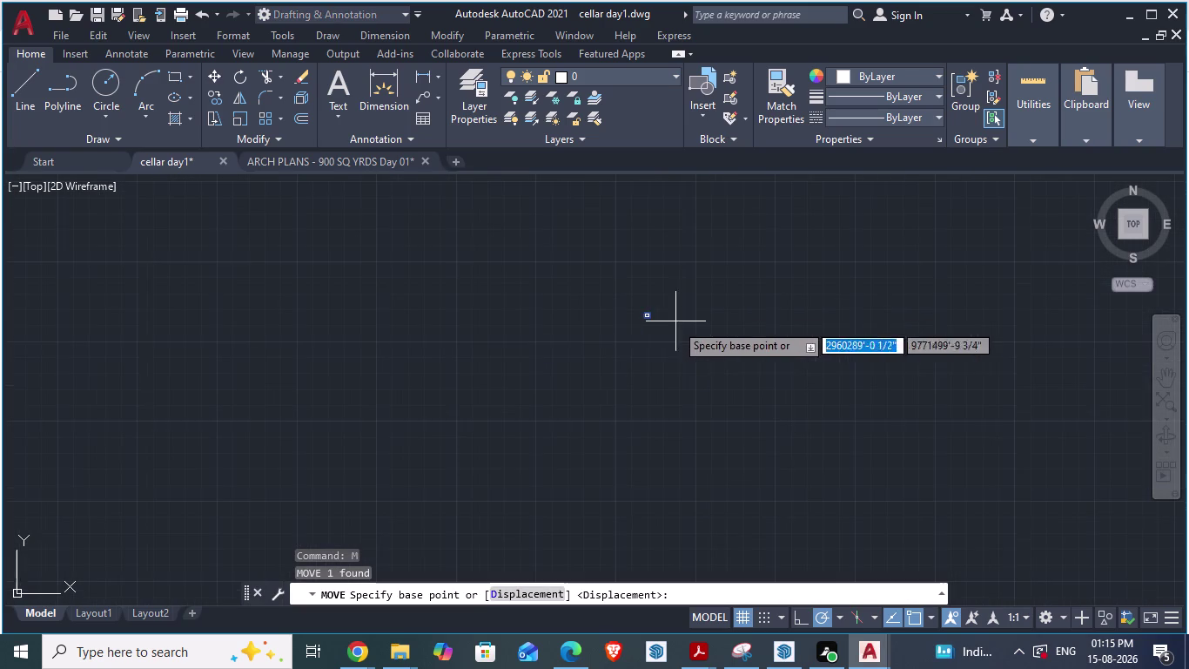
drag(647, 321, 207, 519)
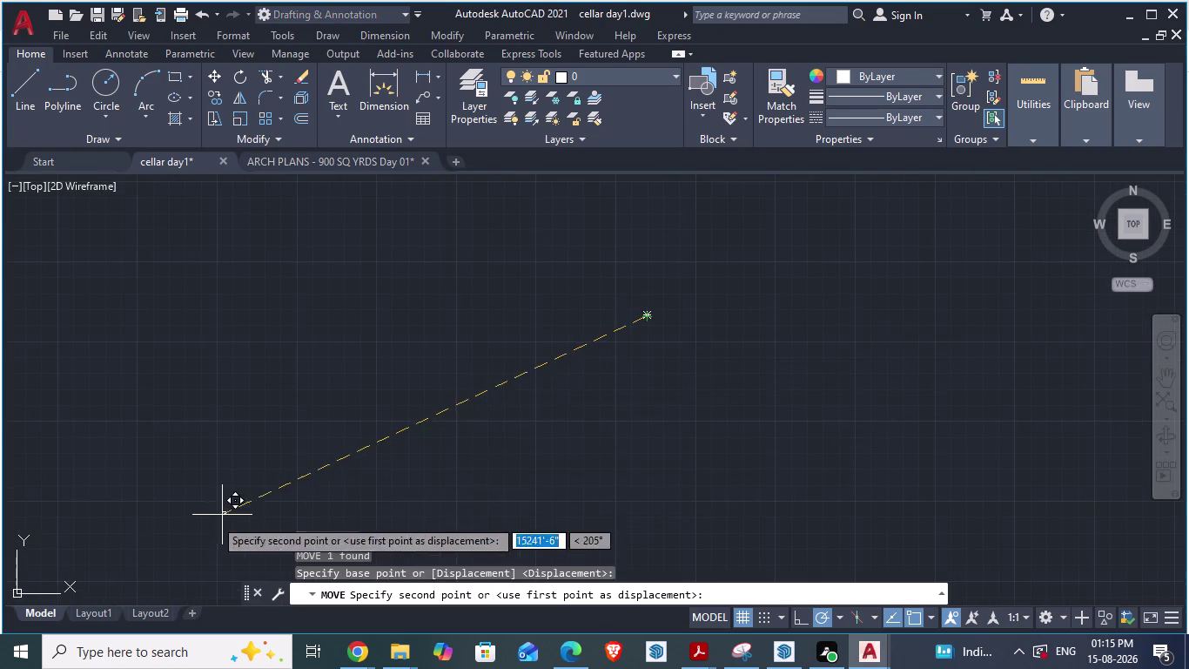
drag(207, 519, 36, 566)
click(37, 566)
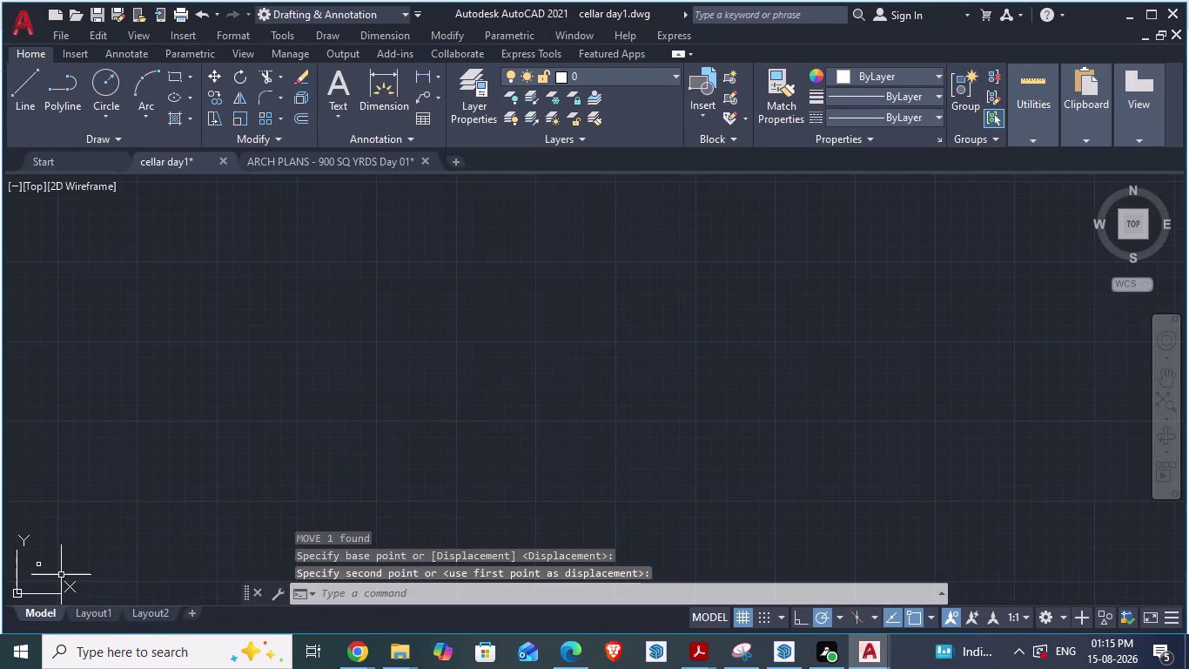
Zoom in on the relocated rectangle until it shows in full.
scroll(down, 3)
scroll(up, 3)
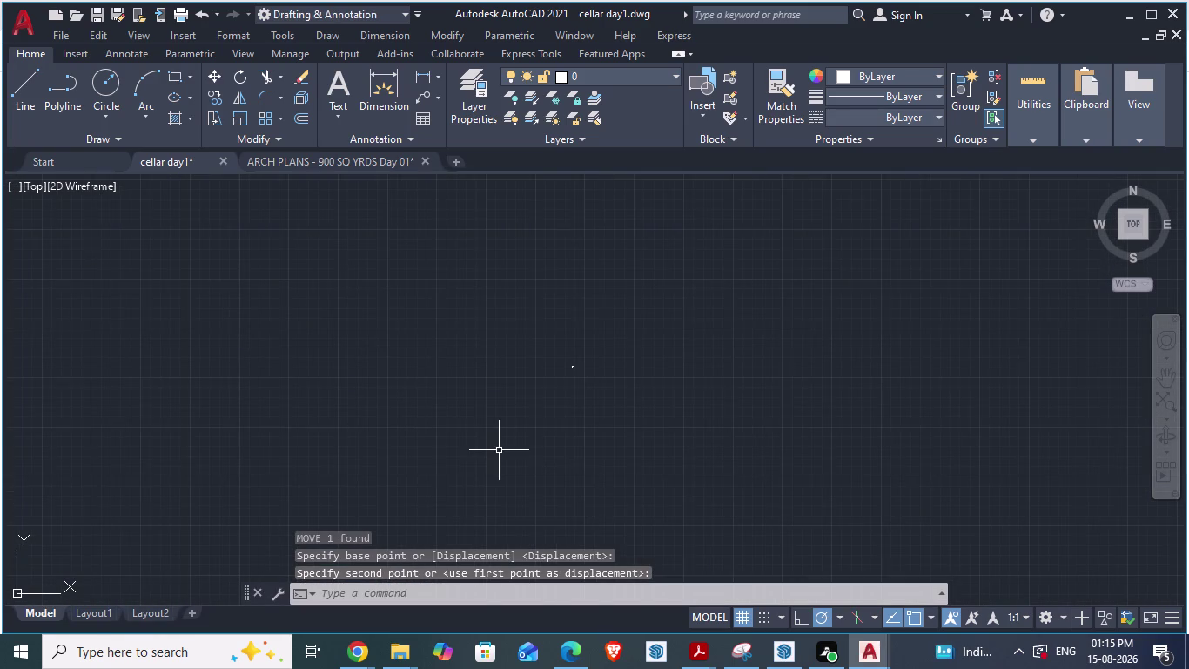
scroll(up, 3)
scroll(down, 3)
scroll(down, 3)
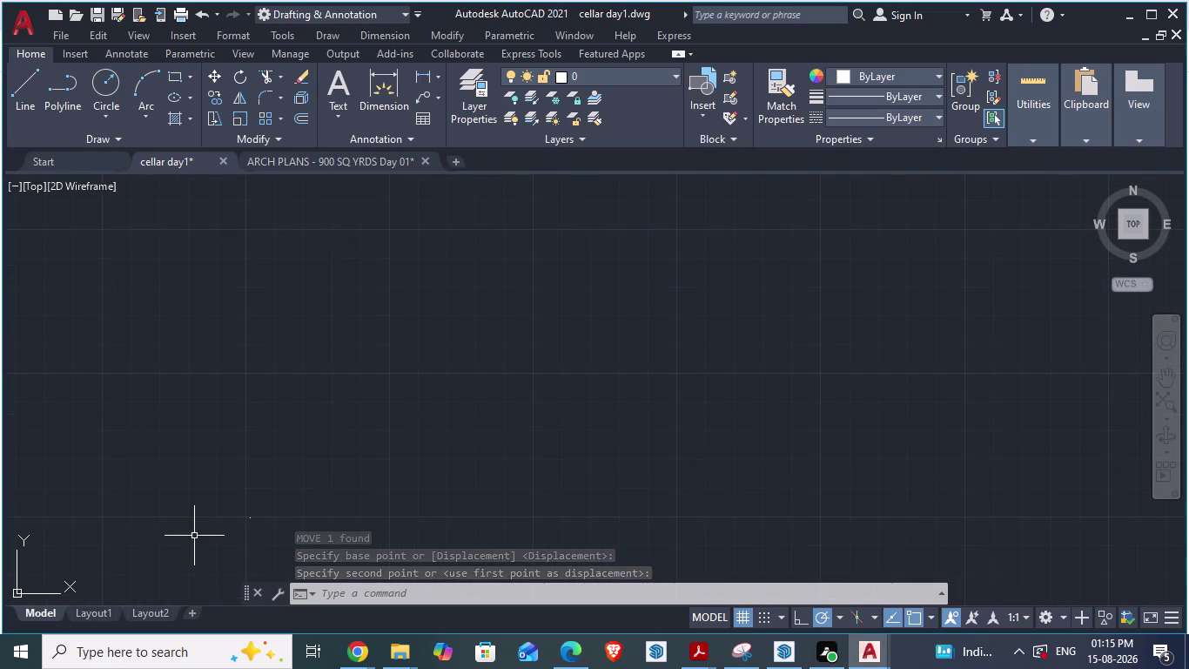
scroll(up, 3)
scroll(down, 3)
scroll(up, 3)
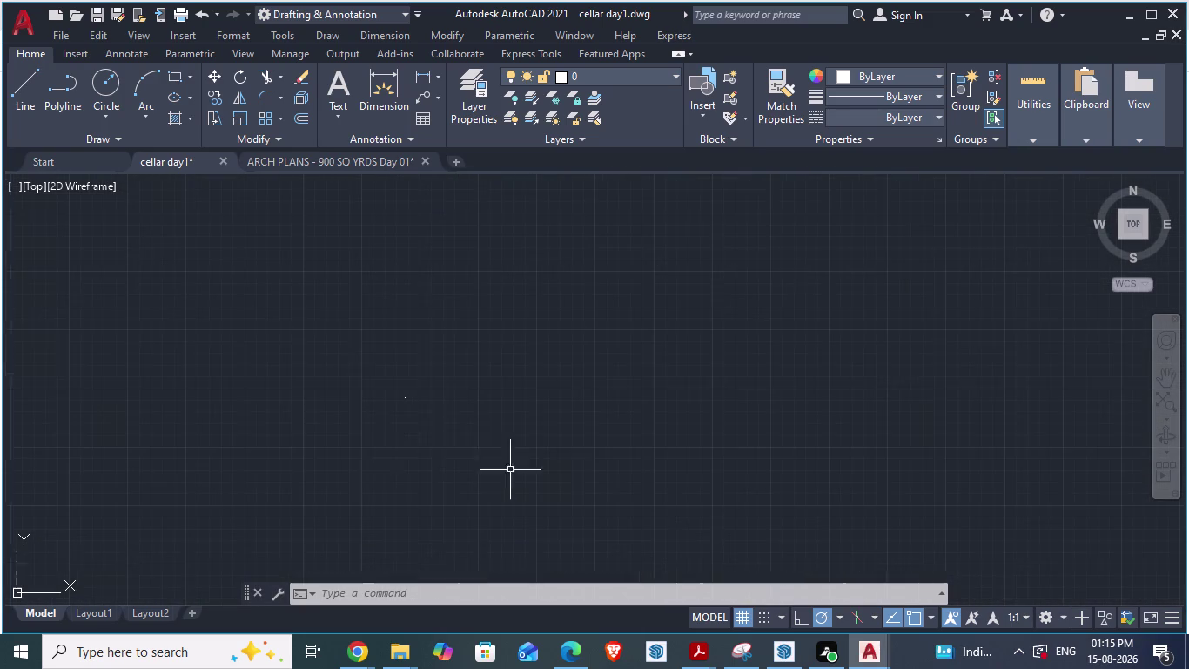
scroll(up, 3)
scroll(up, 3)
scroll(up, 3)
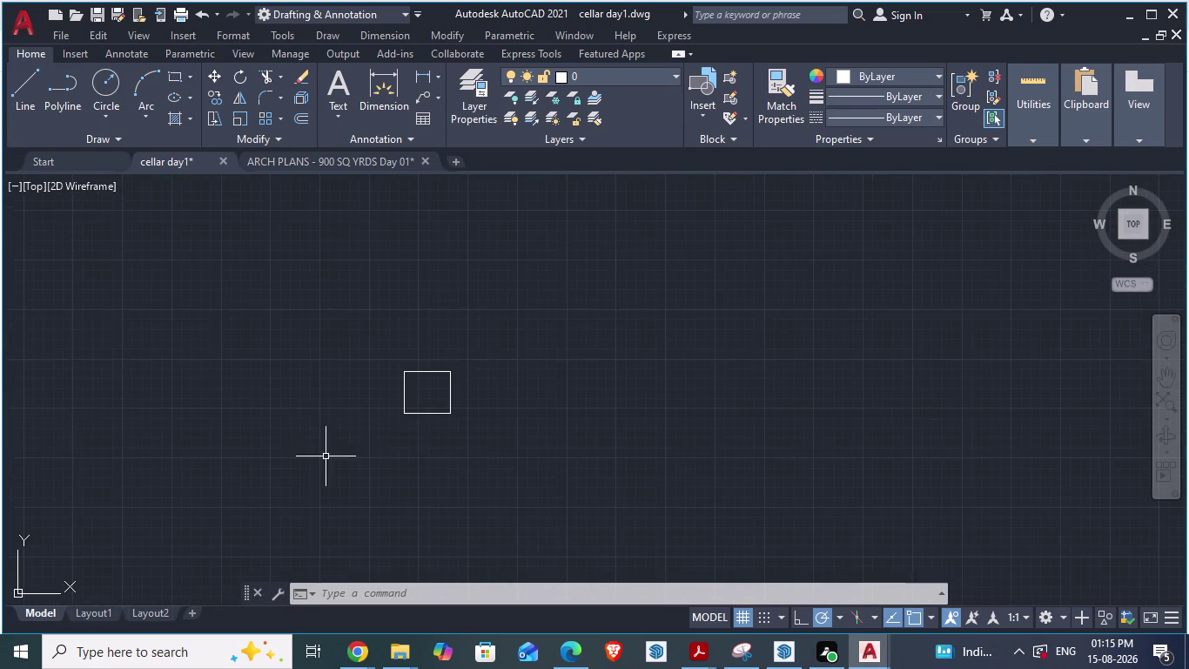
scroll(up, 3)
scroll(down, 3)
scroll(up, 3)
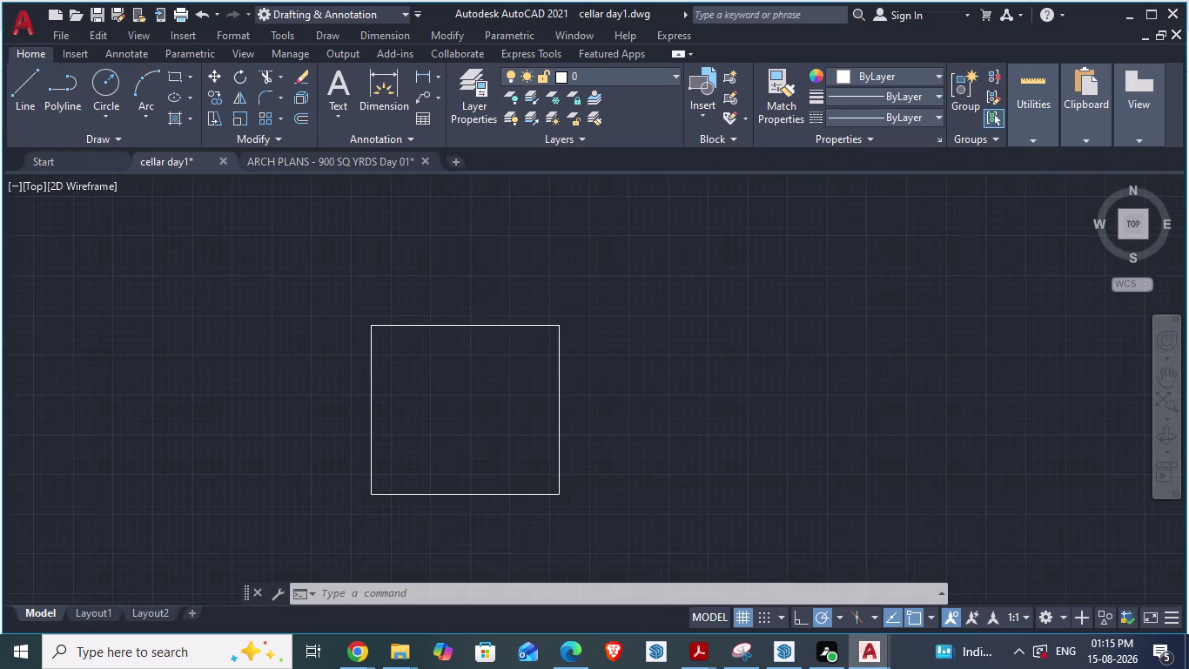
text(da)
key(Return)
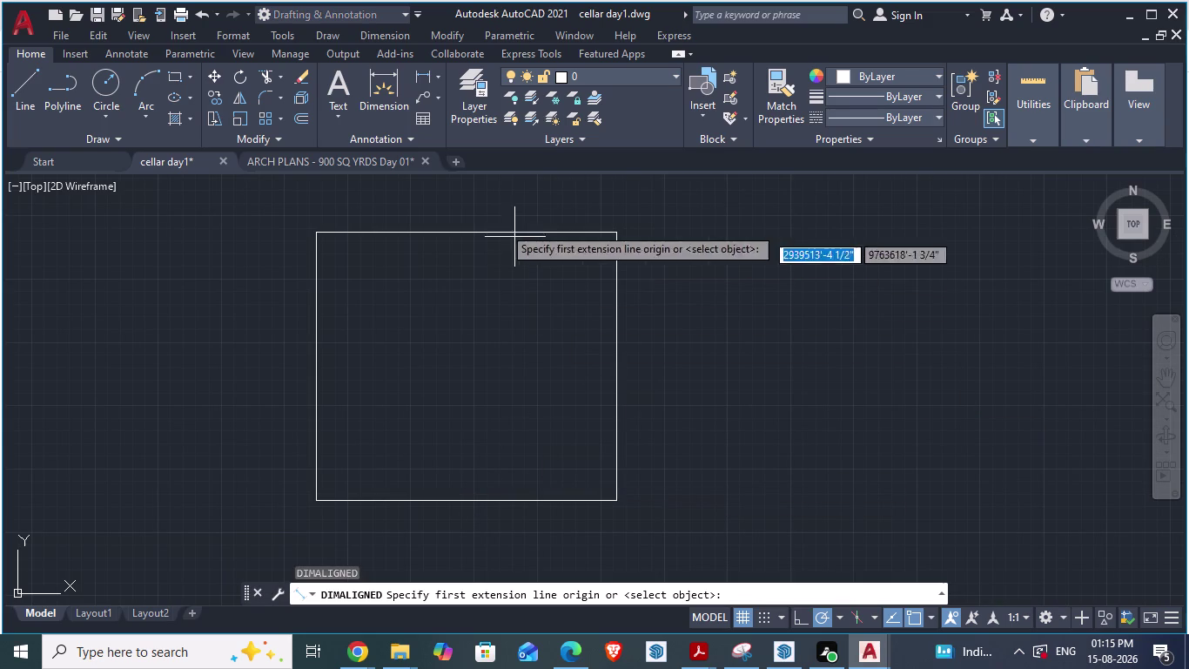
click(312, 230)
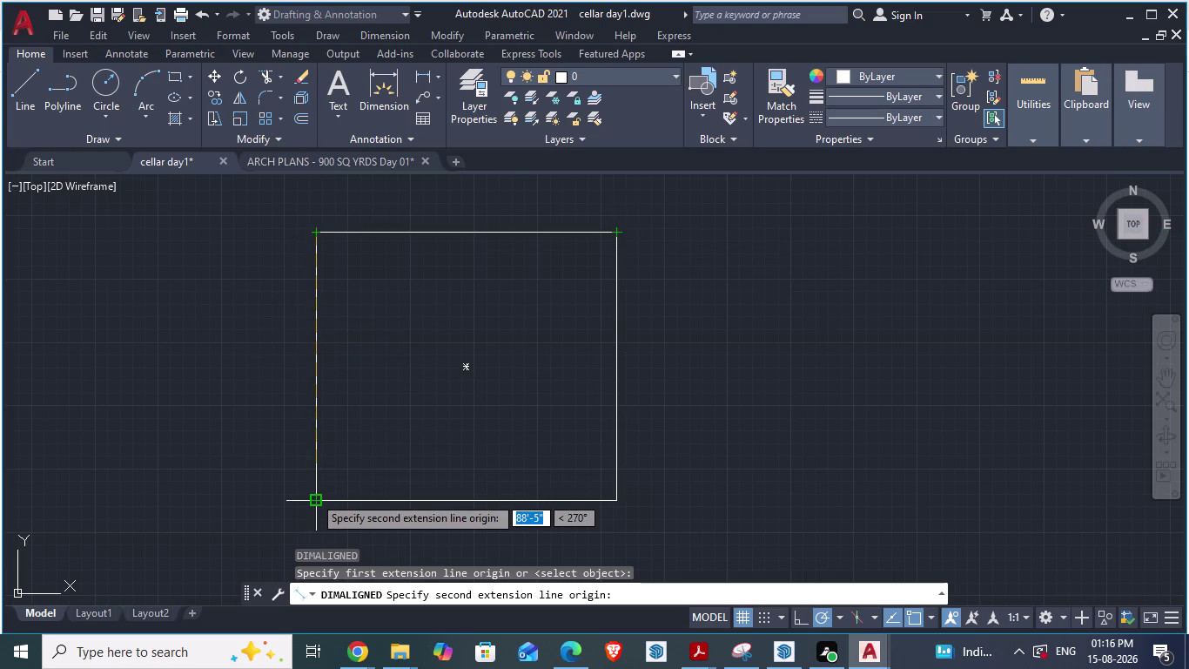
key(Escape)
scroll(down, 3)
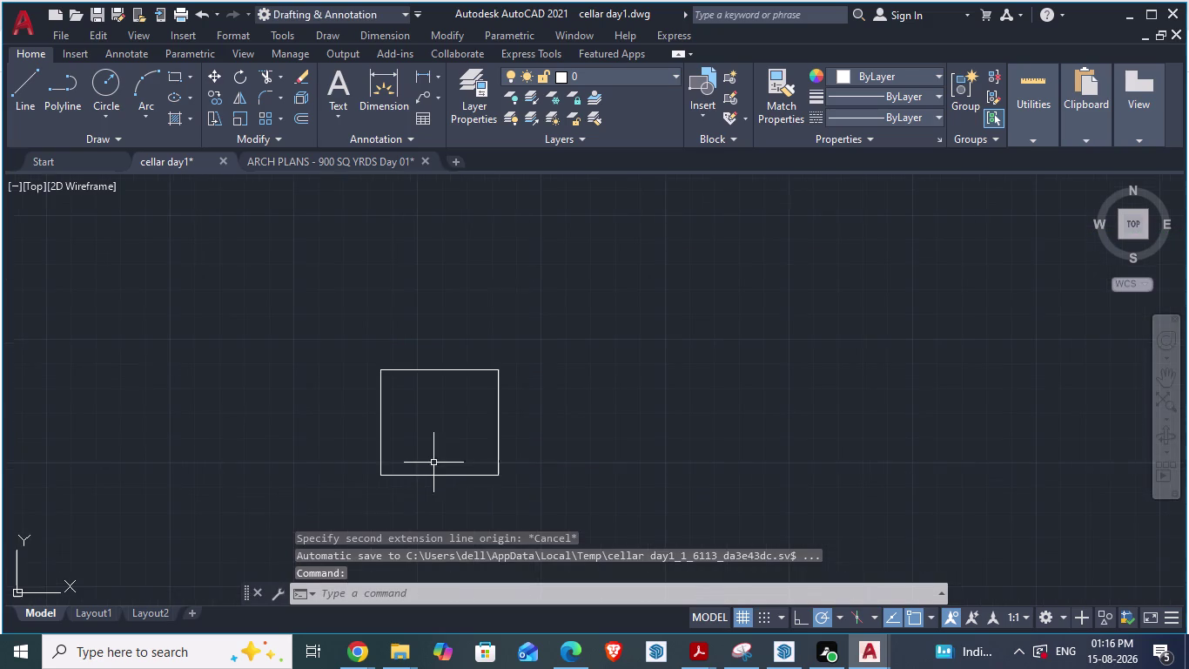
scroll(up, 3)
scroll(up, 3)
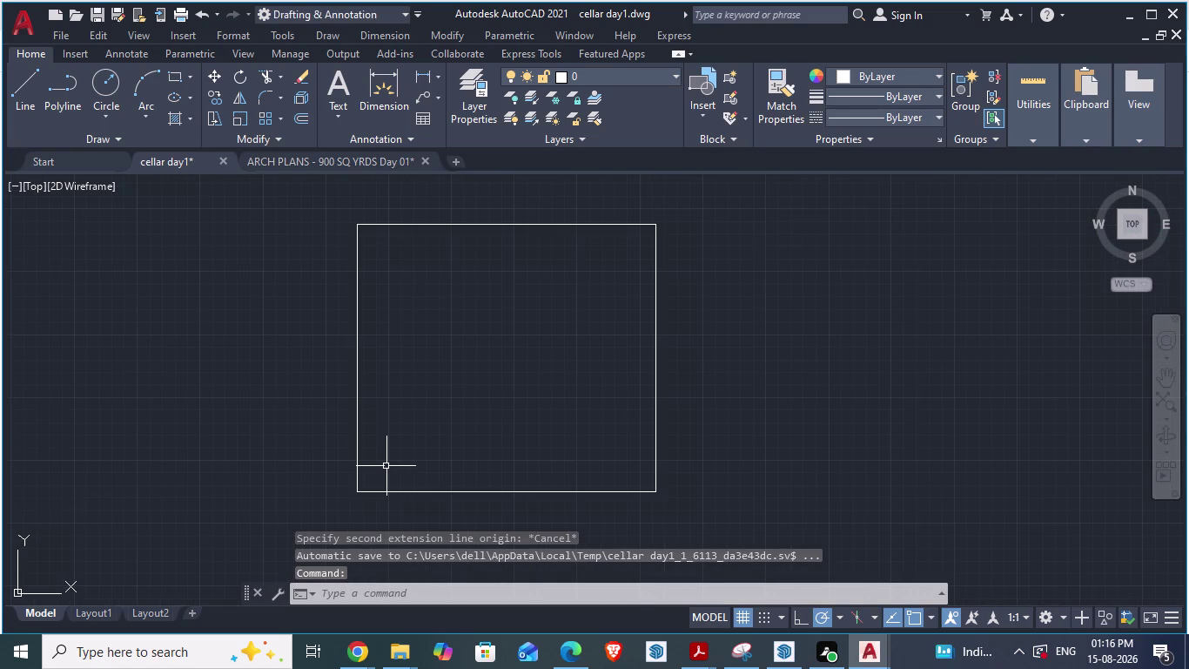
key(alt+Tab)
key(alt+Tab)
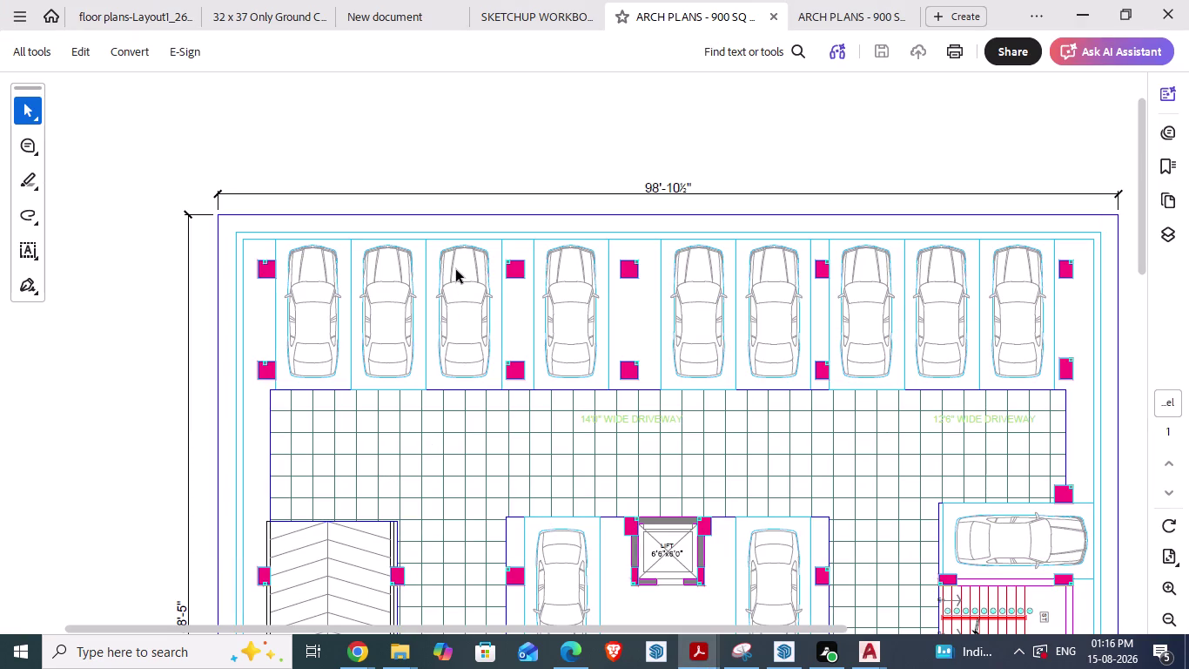
scroll(down, 3)
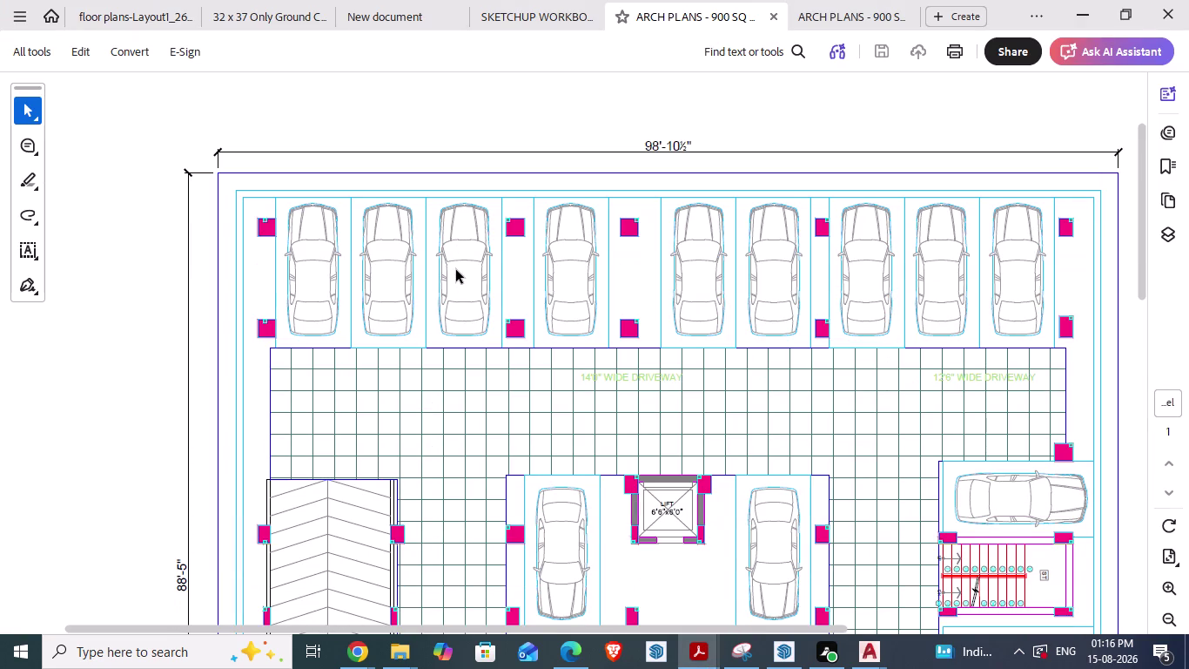
key(alt+Tab)
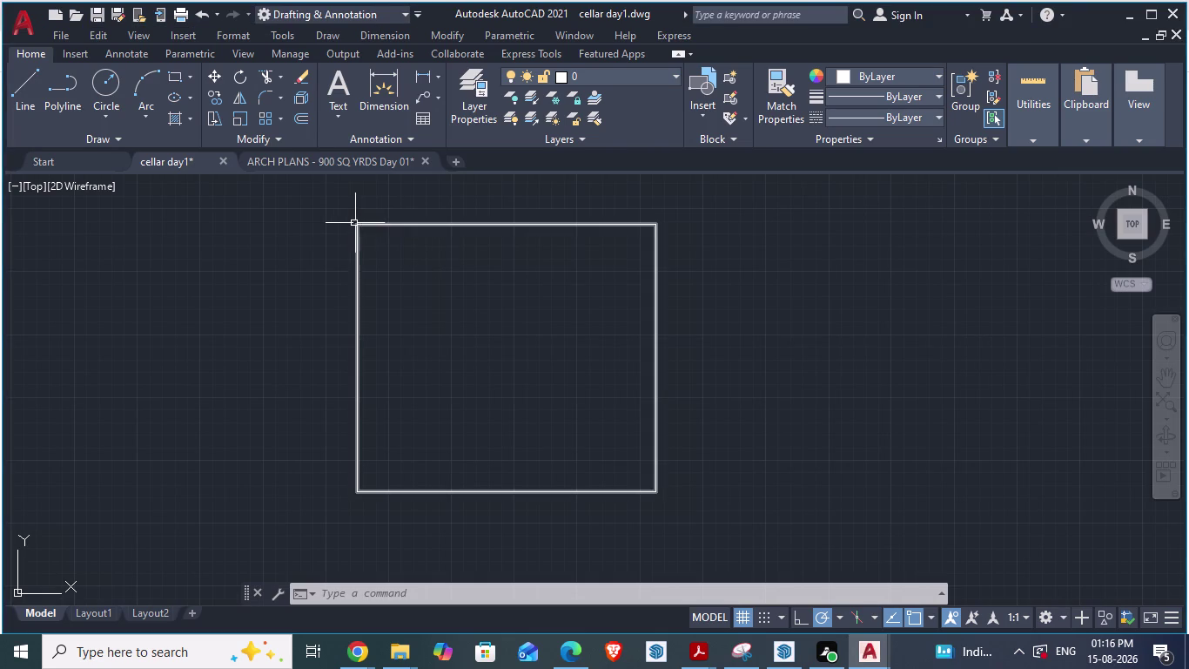
text(da)
key(Return)
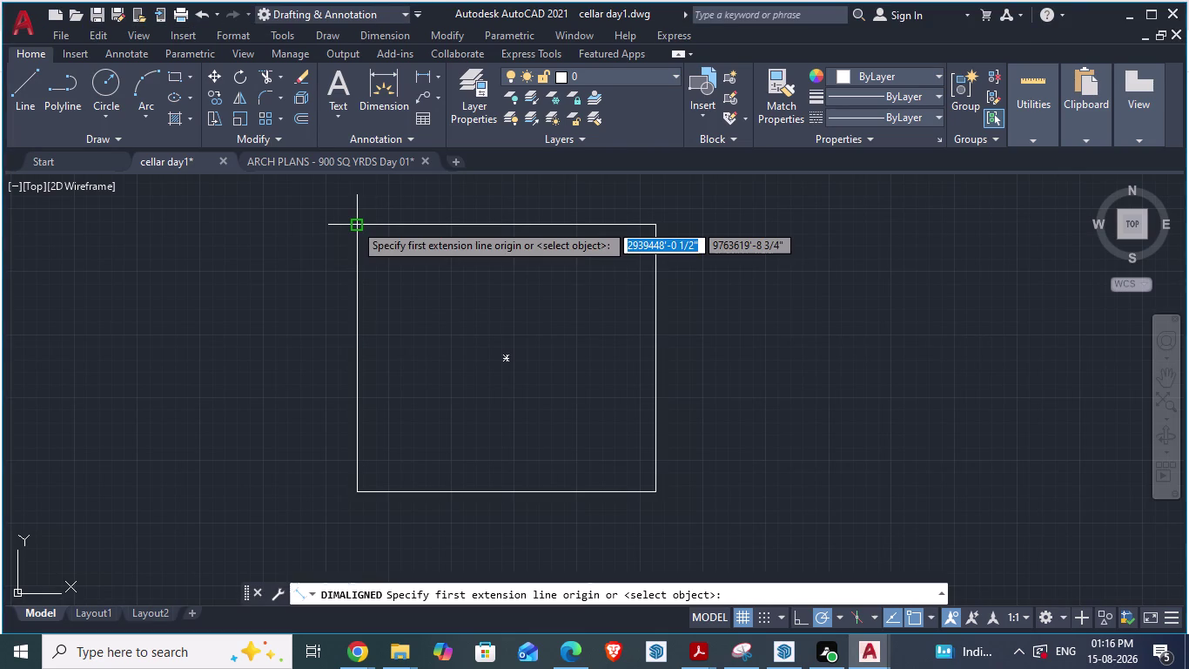
click(355, 223)
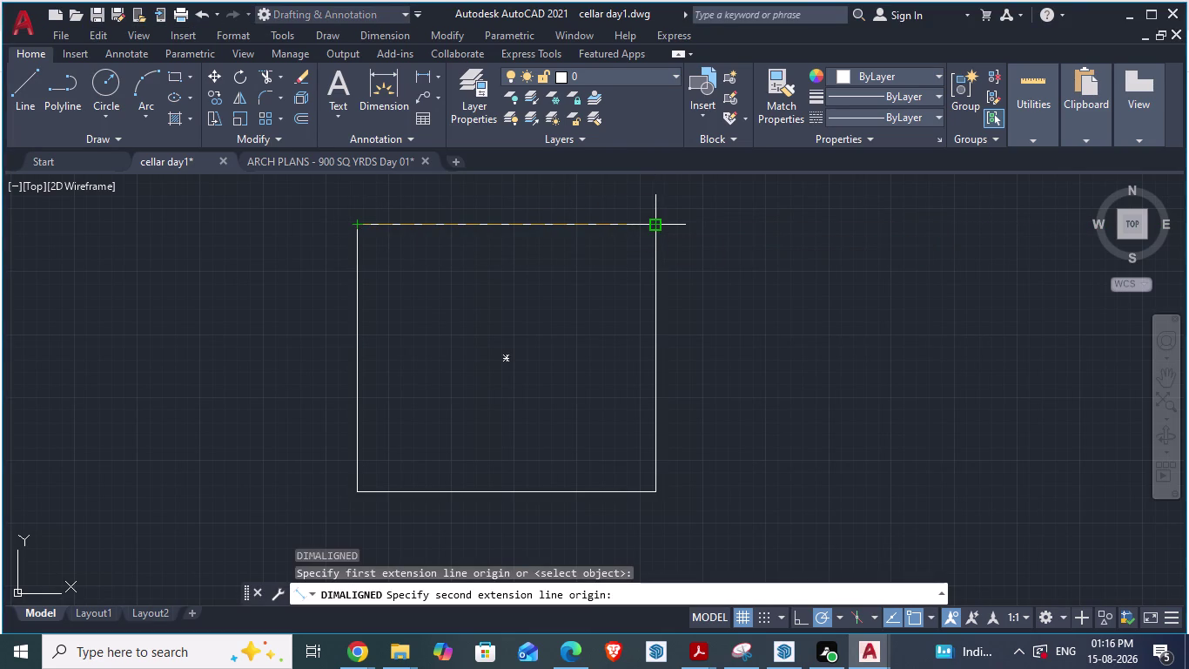
key(Escape)
scroll(down, 3)
scroll(up, 3)
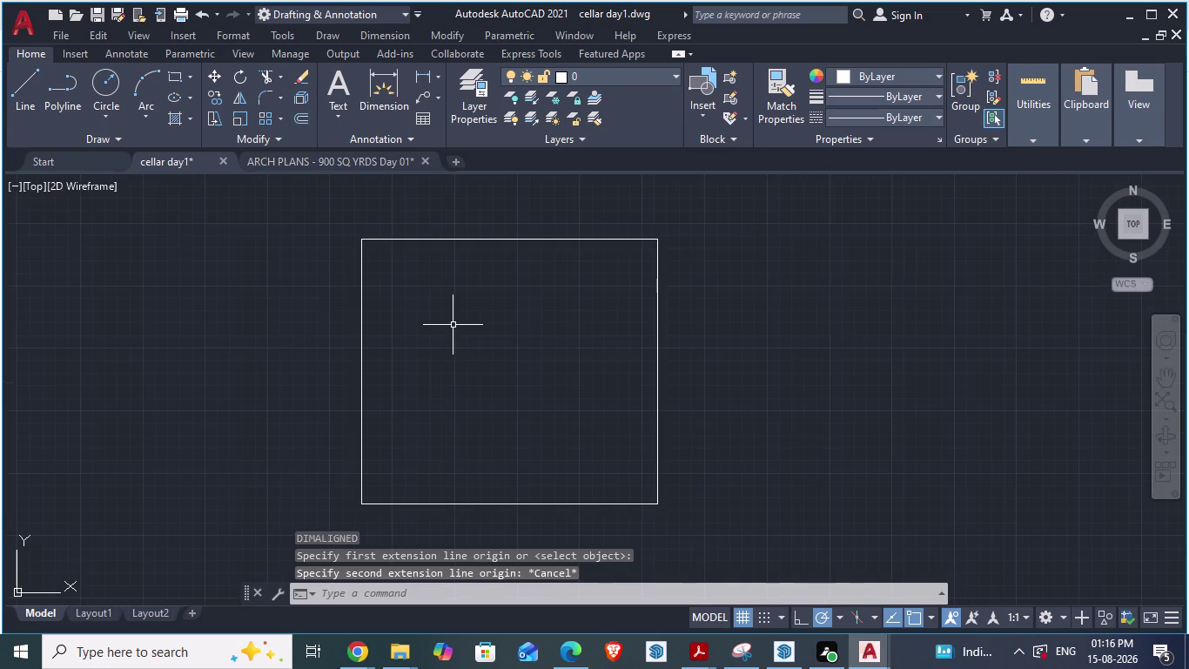
key(alt+Tab)
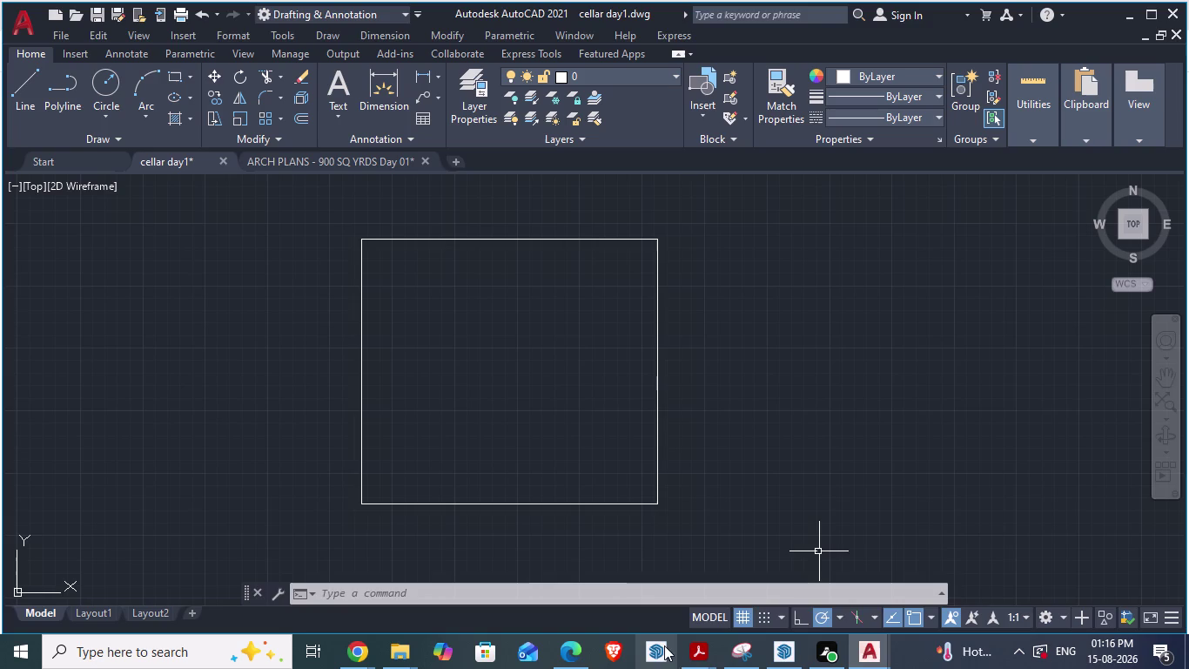
click(693, 653)
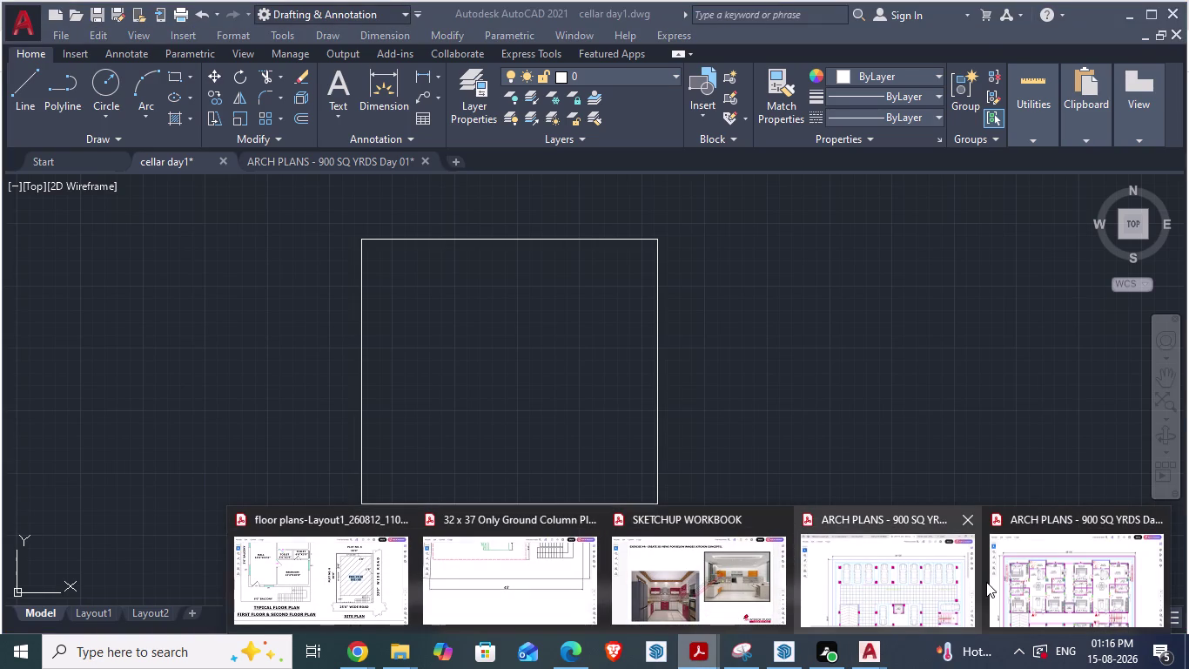
Bring up the ground floor reference plan PDF and scroll through it.
click(1062, 608)
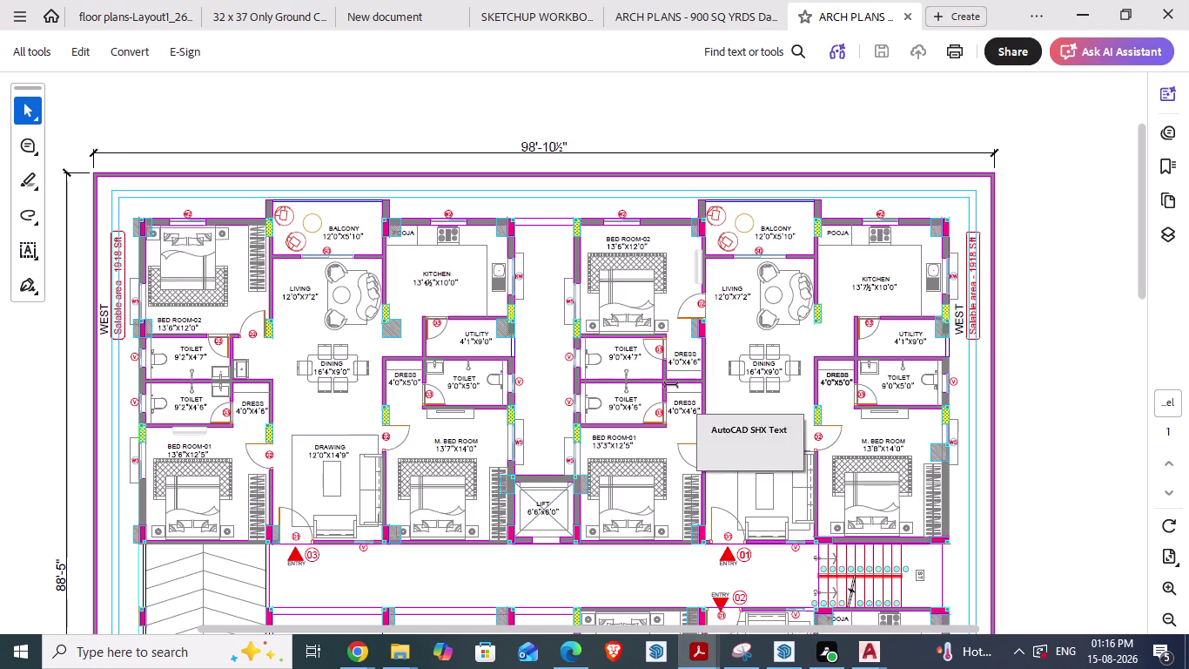
scroll(down, 3)
scroll(down, 3)
scroll(down, 3)
scroll(down, 3)
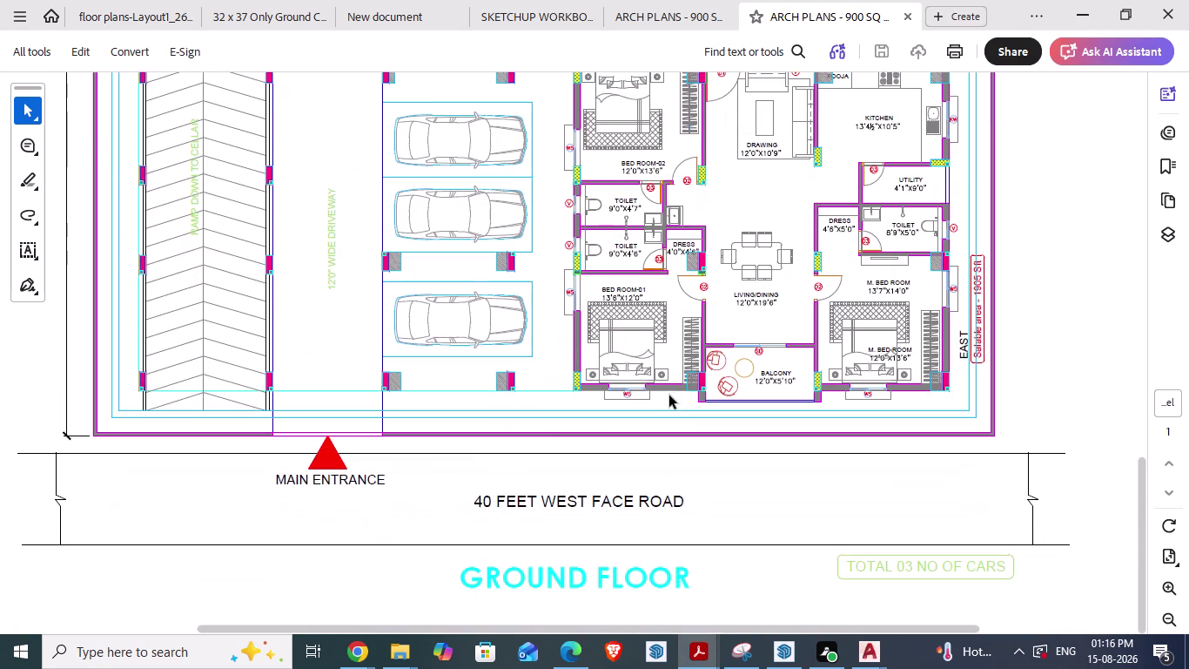
scroll(up, 3)
scroll(up, 3)
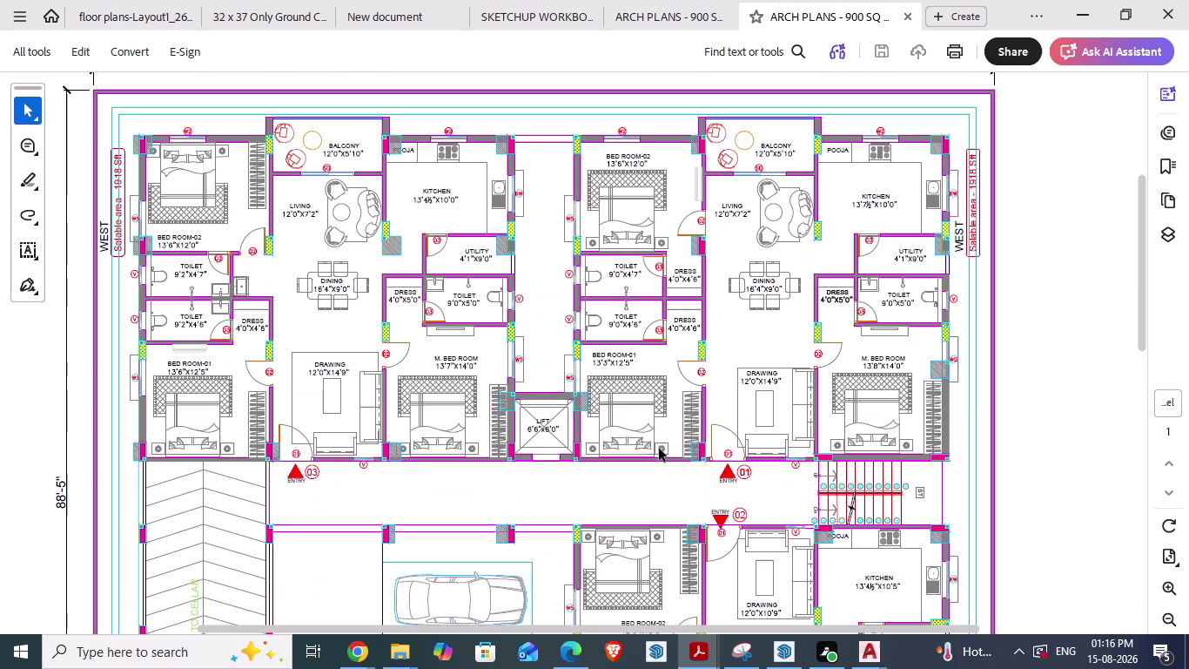
scroll(up, 3)
scroll(down, 3)
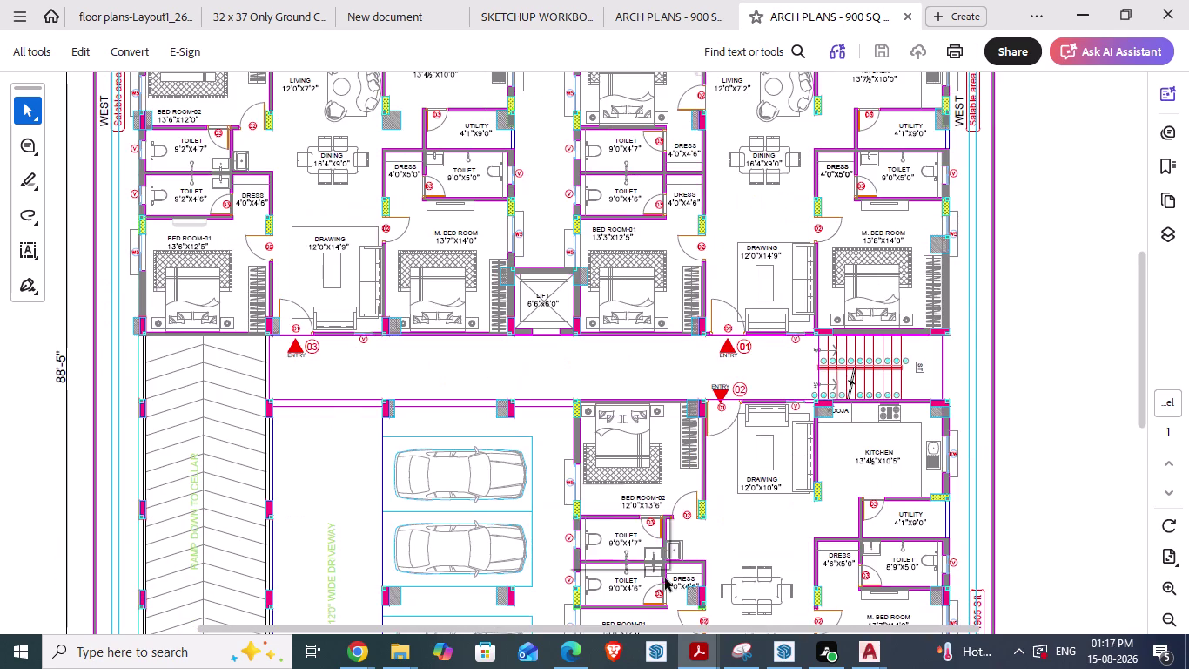
Switch to the cellar parking plan PDF and scroll down it.
click(698, 640)
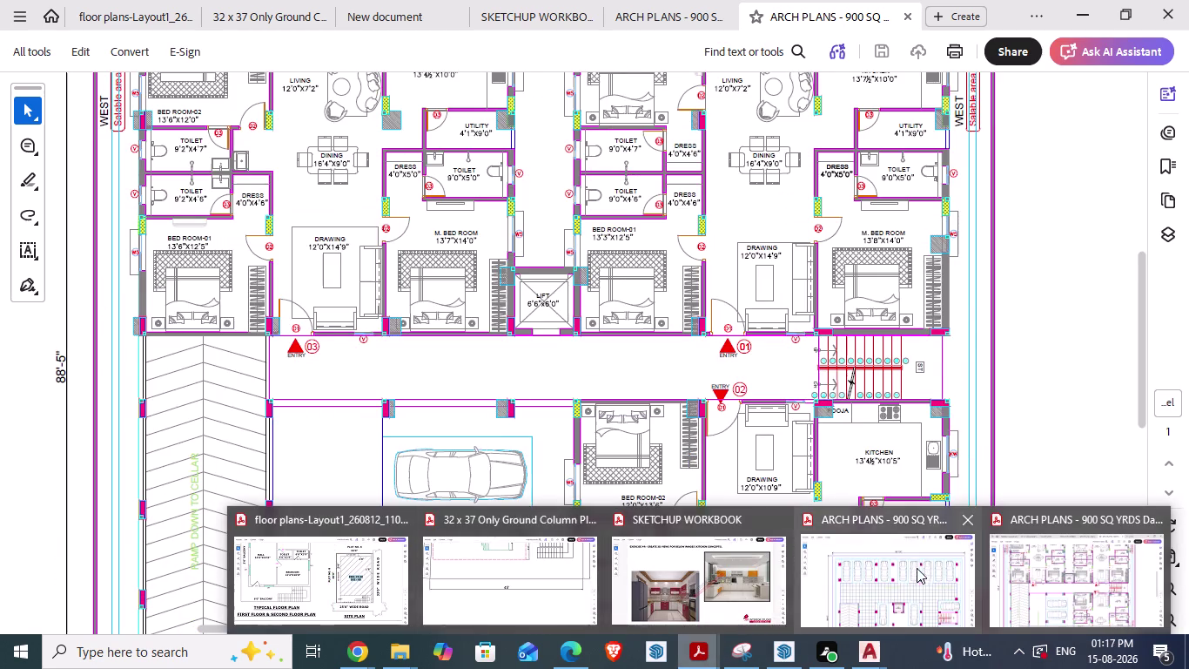
click(906, 579)
scroll(down, 3)
scroll(down, 3)
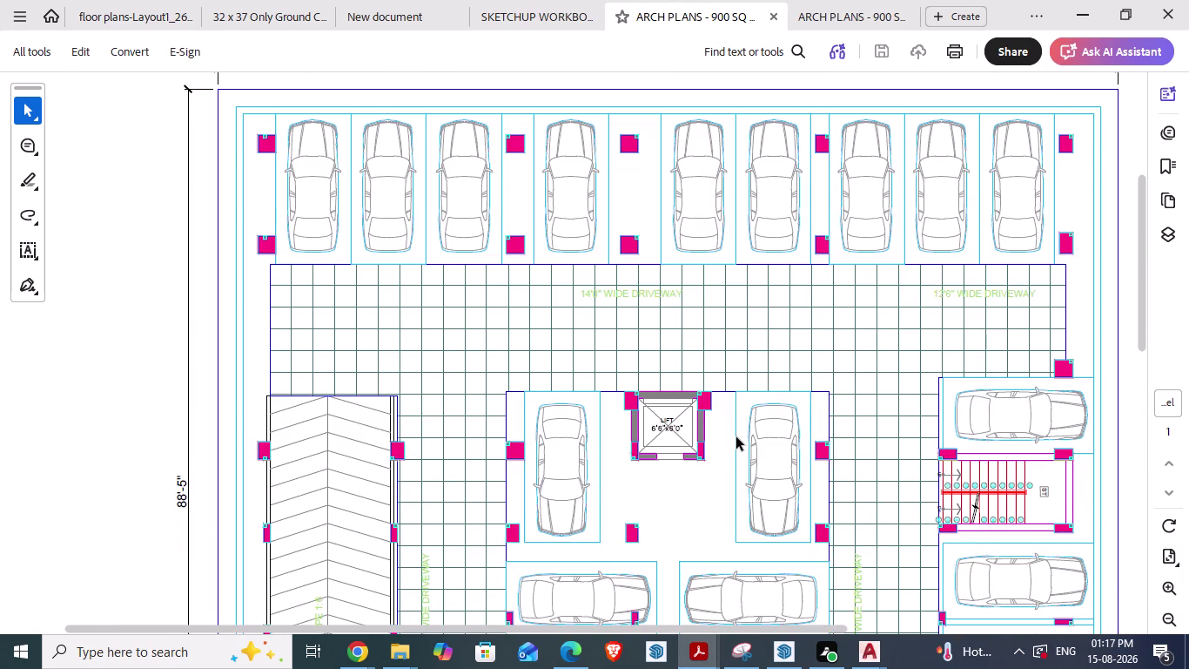